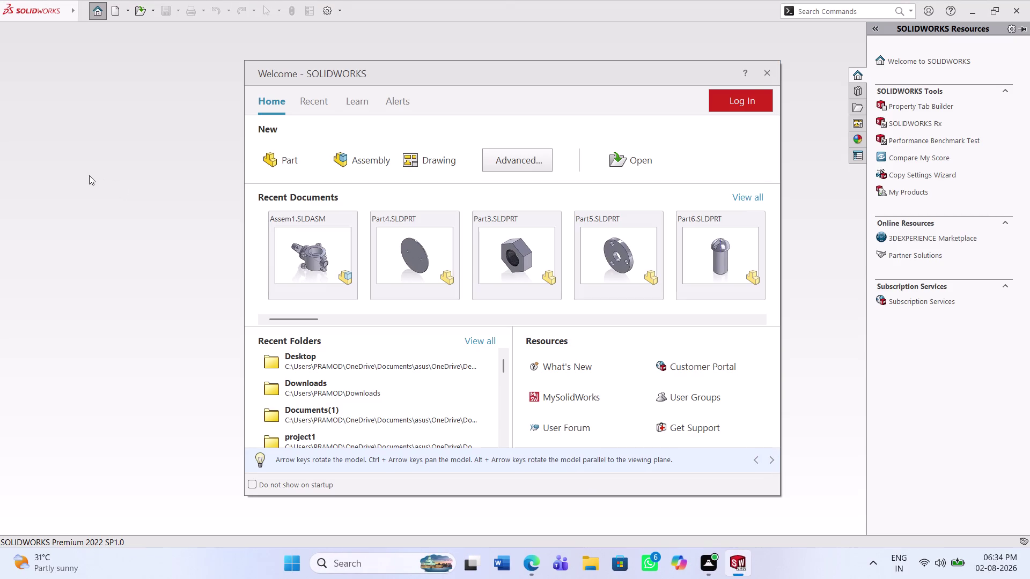
Dismiss the Welcome window and create a new Part document (Part1).
click(771, 77)
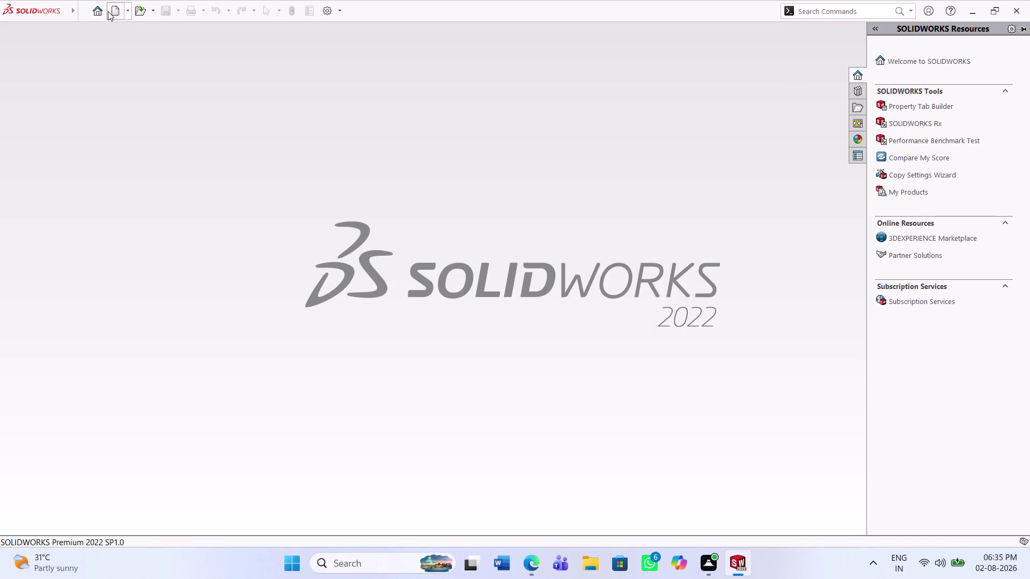
click(108, 11)
click(426, 427)
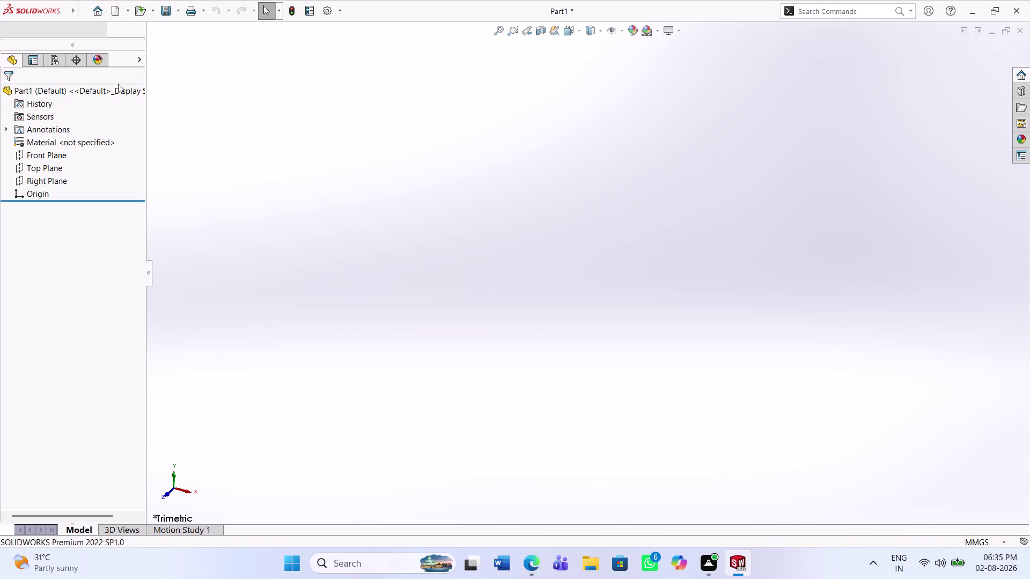
click(53, 157)
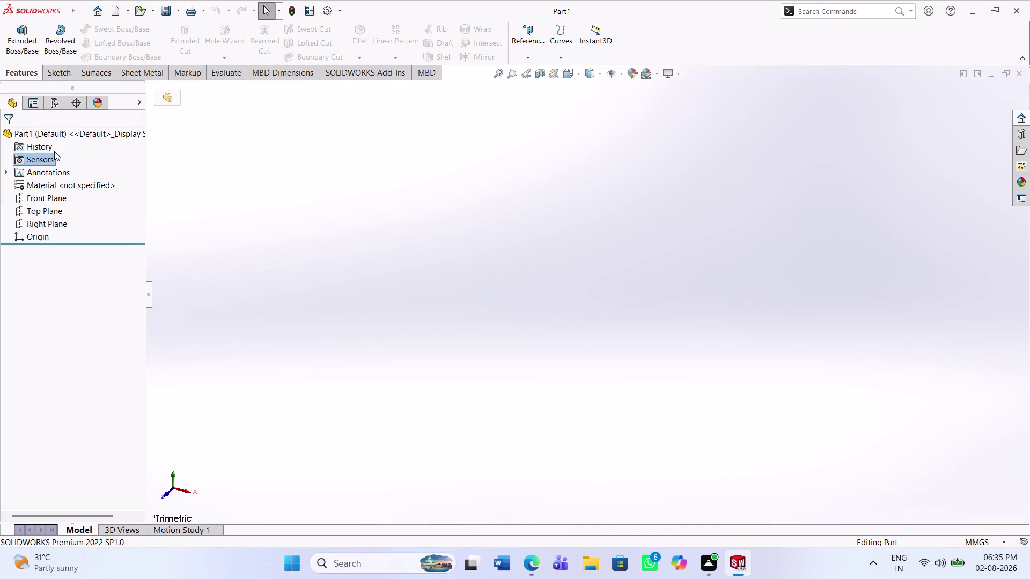
Draw a circle centred on the origin in a Front Plane sketch.
click(57, 198)
click(63, 181)
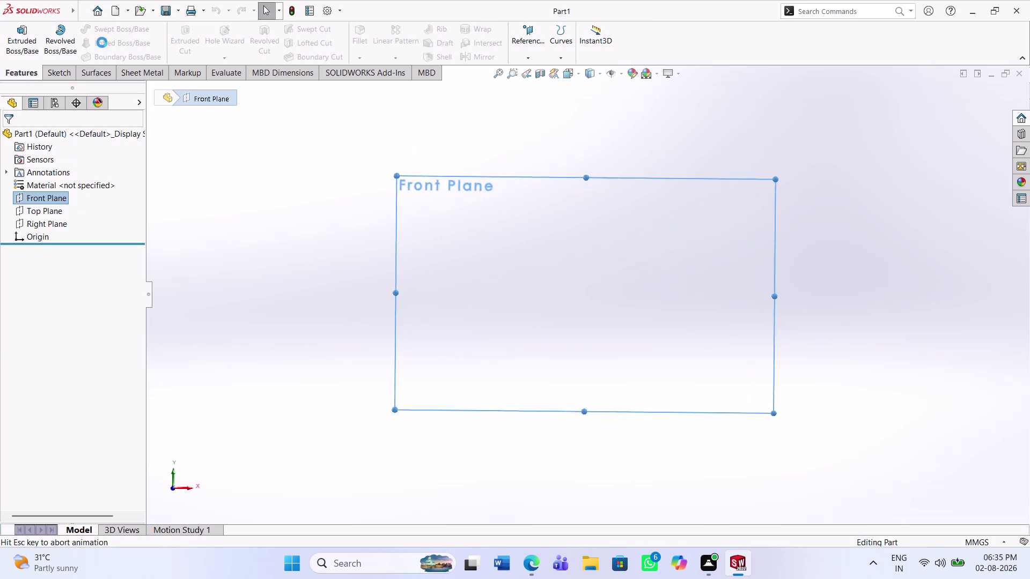
click(124, 23)
click(585, 296)
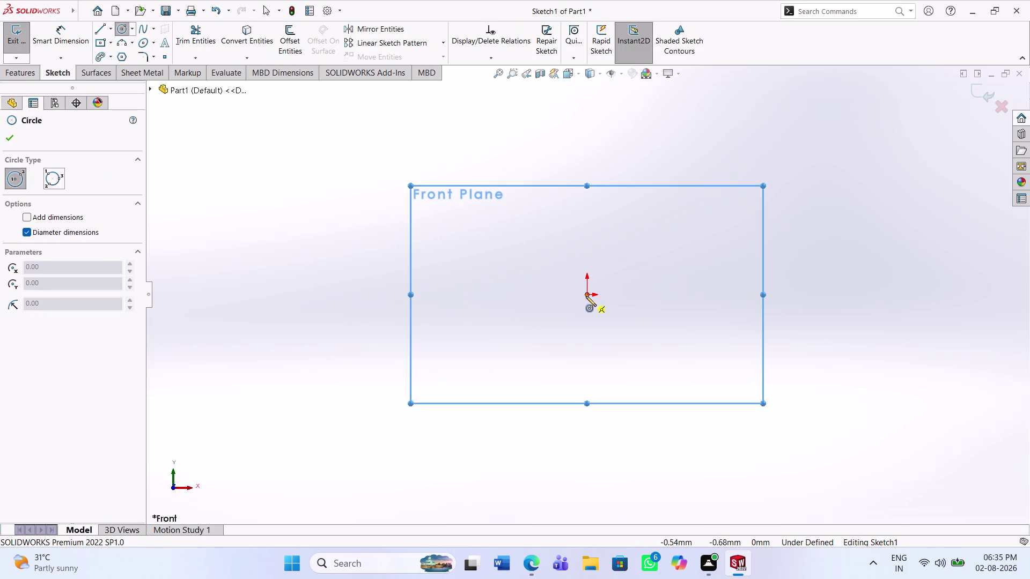
click(651, 363)
click(89, 41)
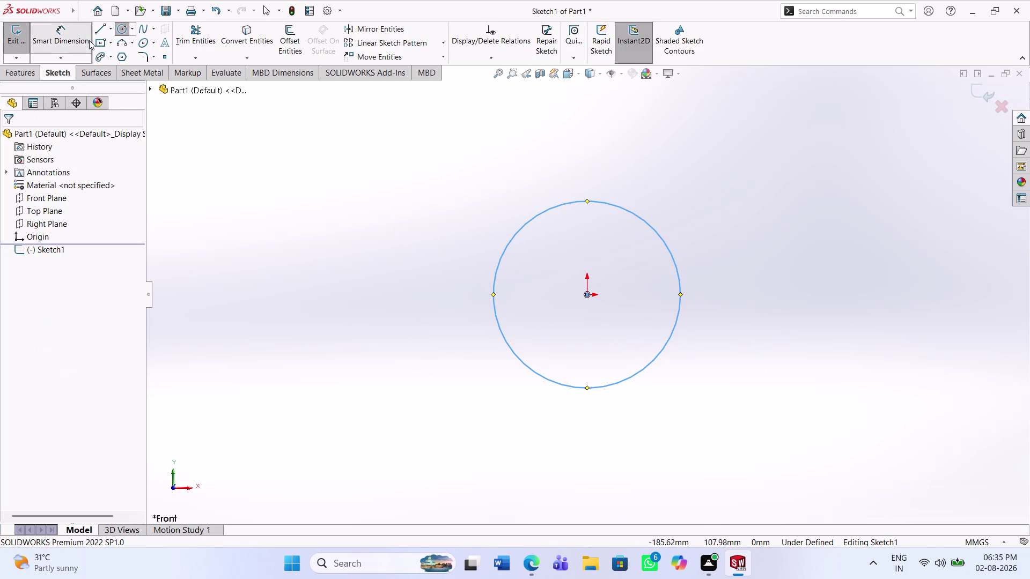
Dimension the circle's diameter to 75 mm.
click(611, 389)
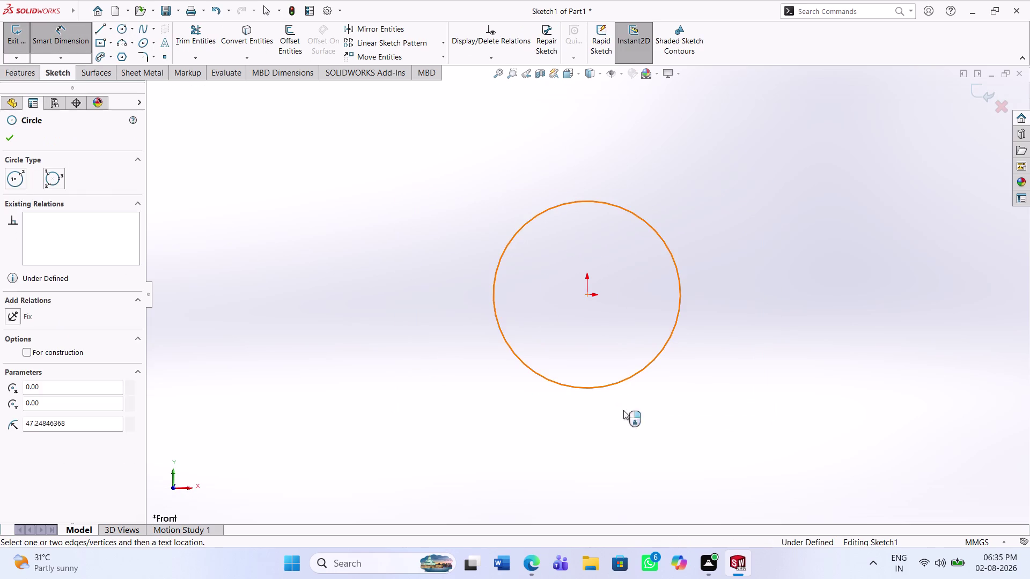
click(629, 429)
text(75)
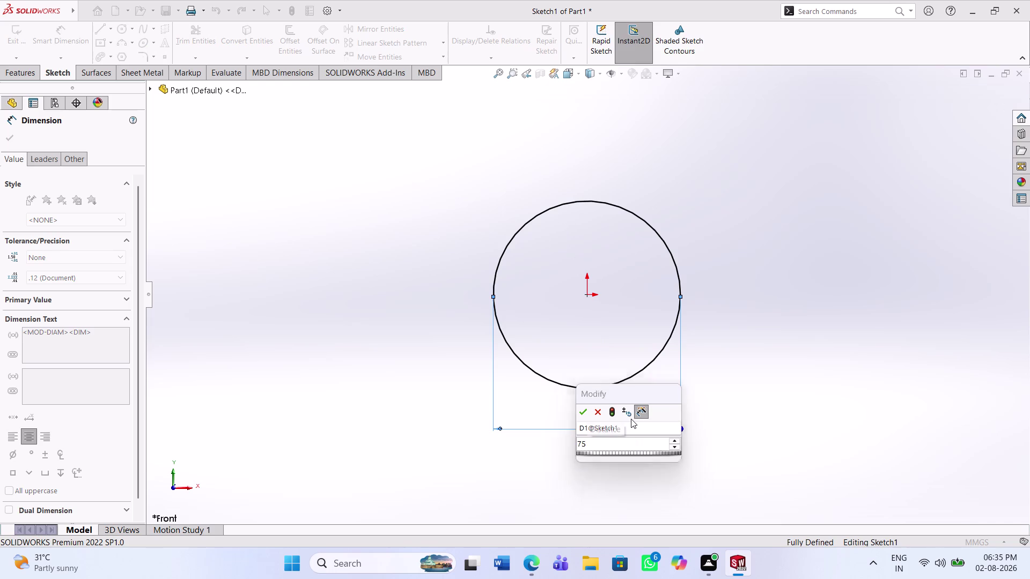
key(Return)
key(3)
click(736, 377)
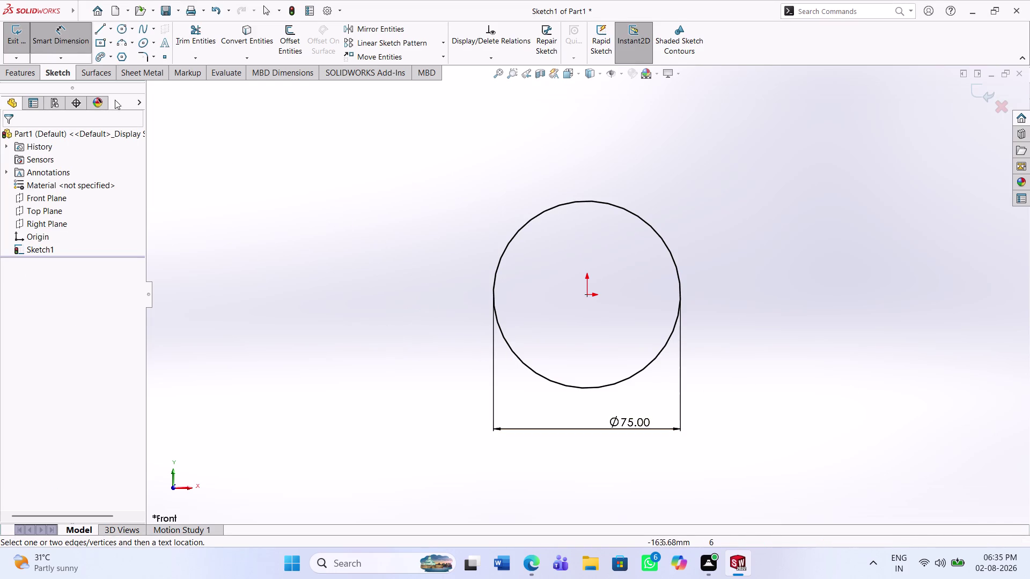
click(24, 70)
click(26, 51)
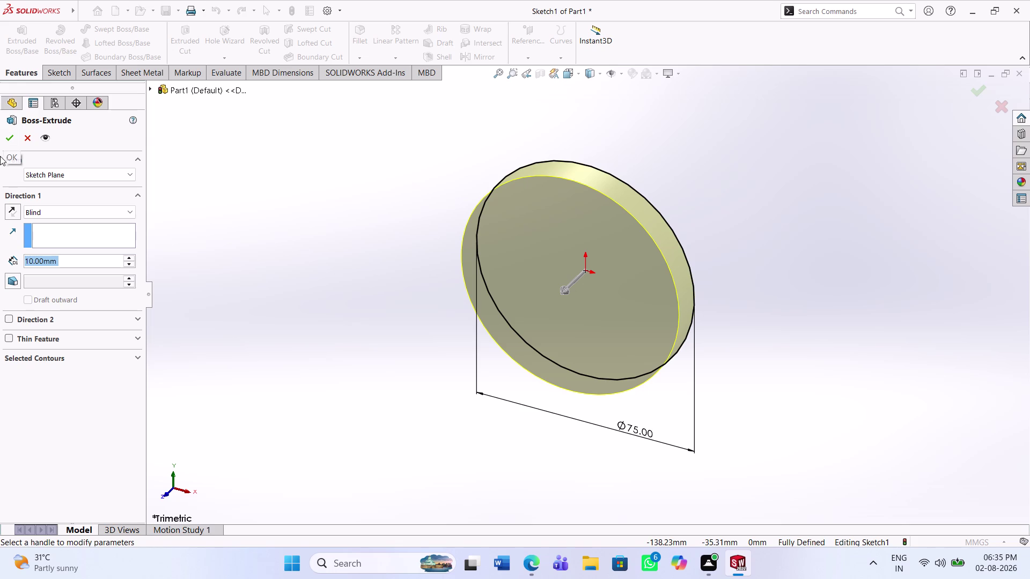
Extrude Sketch1 into a 3 mm thick disc (Boss-Extrude1).
key(3)
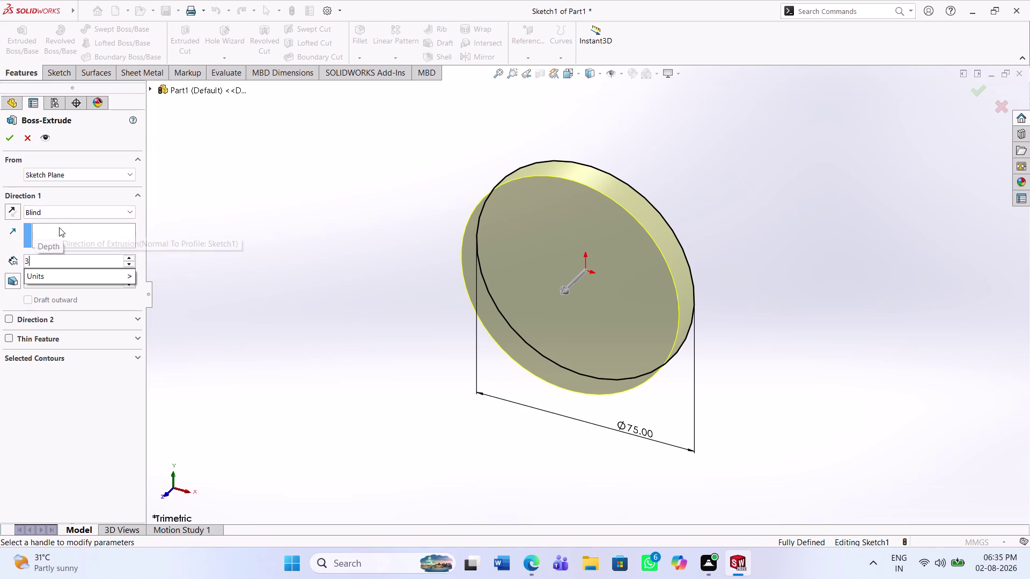
key(Return)
click(3, 142)
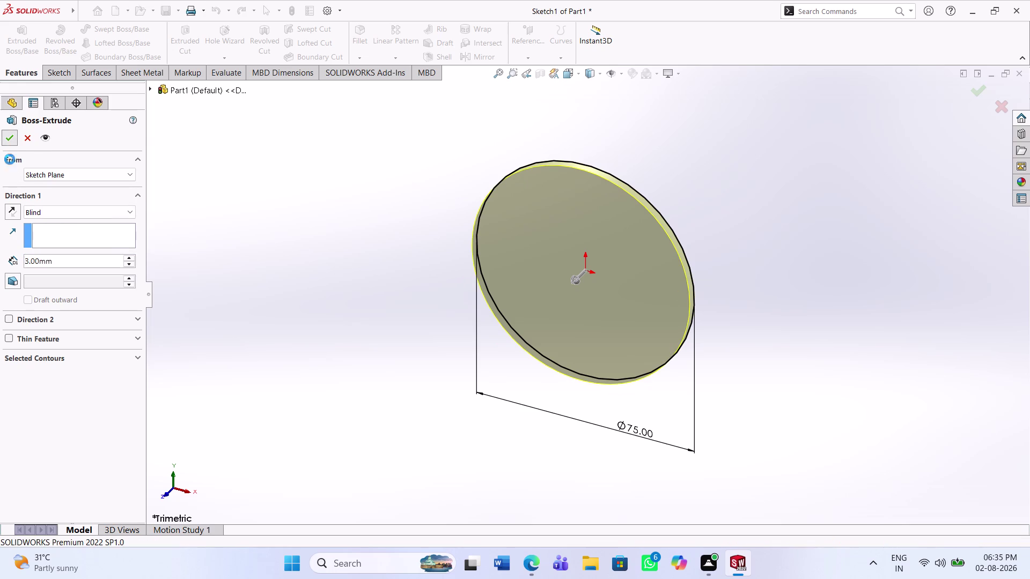
click(512, 290)
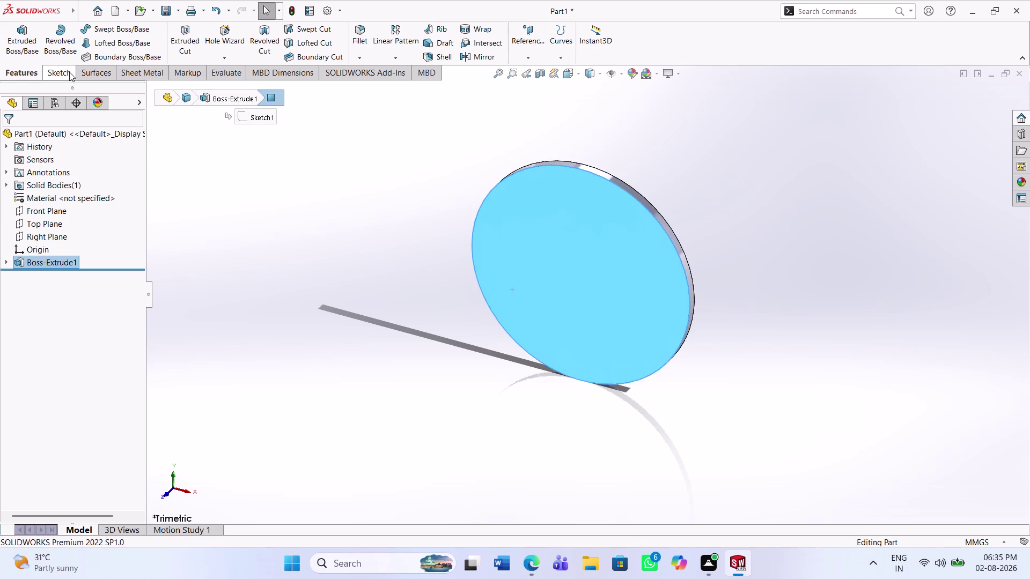
click(68, 71)
Cancel the stray dimension tool and start a new sketch on the disc's front face.
click(35, 39)
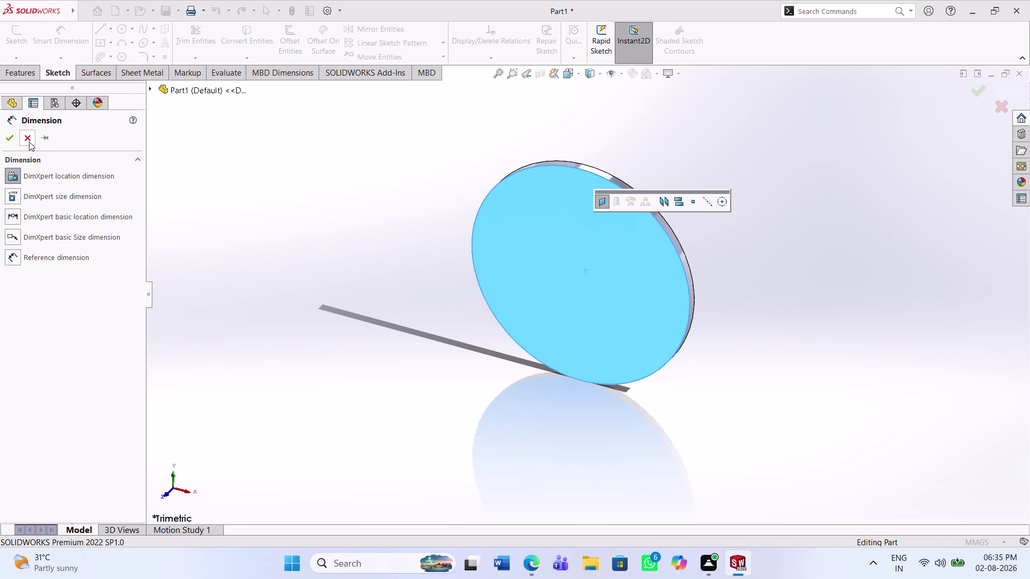
click(29, 141)
click(15, 42)
click(569, 330)
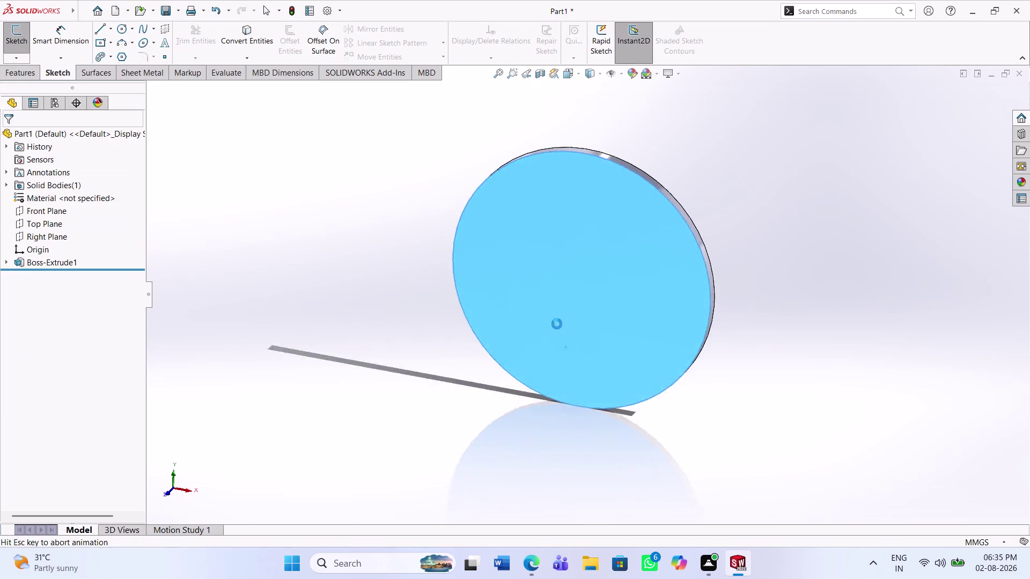
click(330, 236)
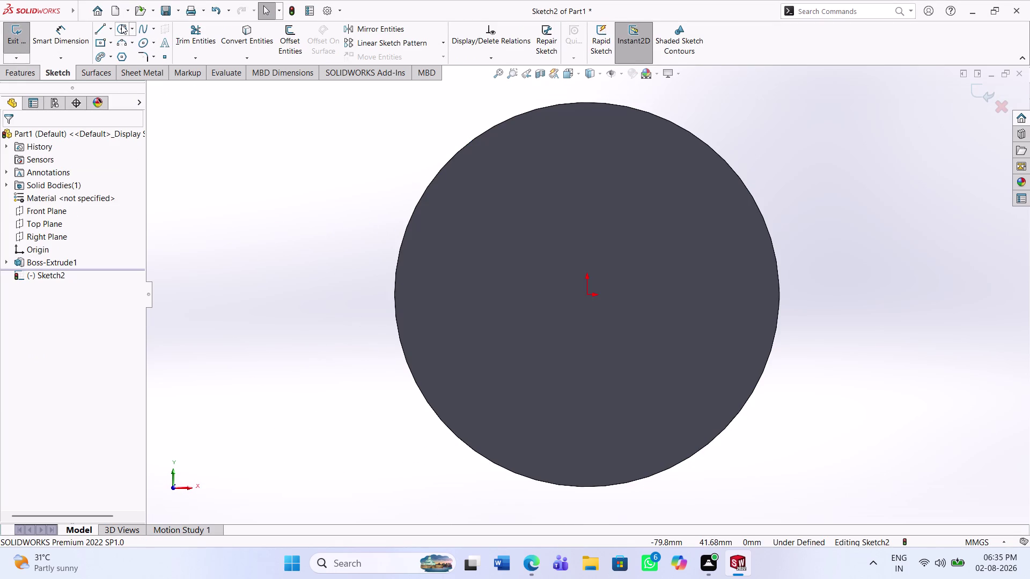
Draw a horizontal centerline across the disc's full 75 mm diameter through its centre.
click(121, 24)
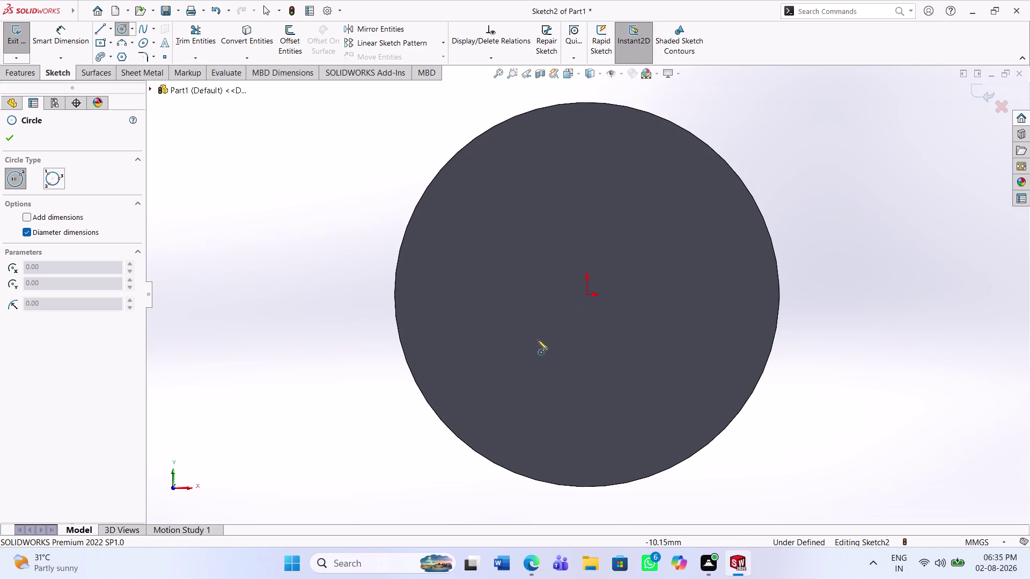
click(111, 31)
click(115, 55)
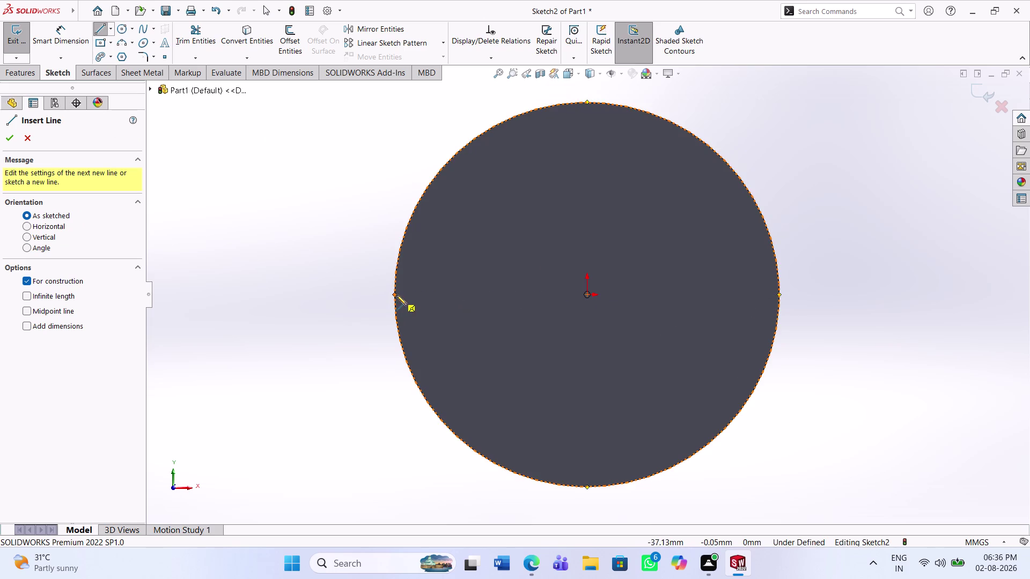
click(396, 295)
click(779, 298)
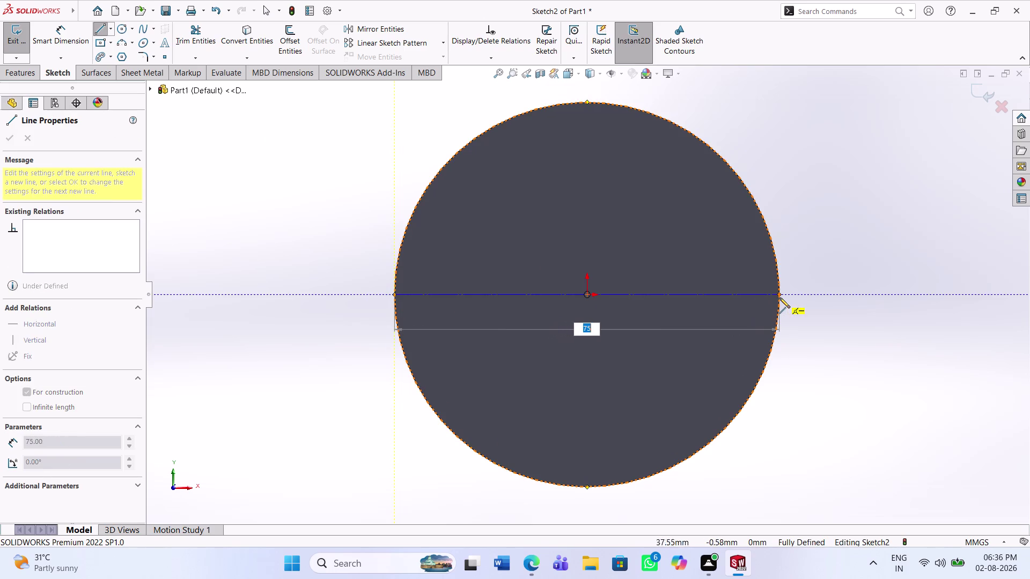
key(Escape)
key(Escape)
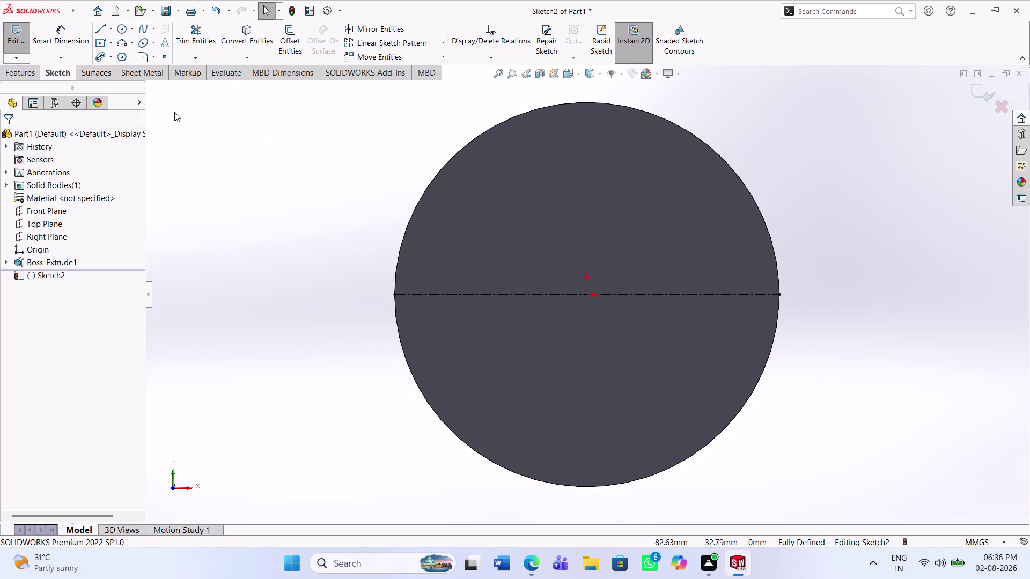
drag(130, 46, 145, 54)
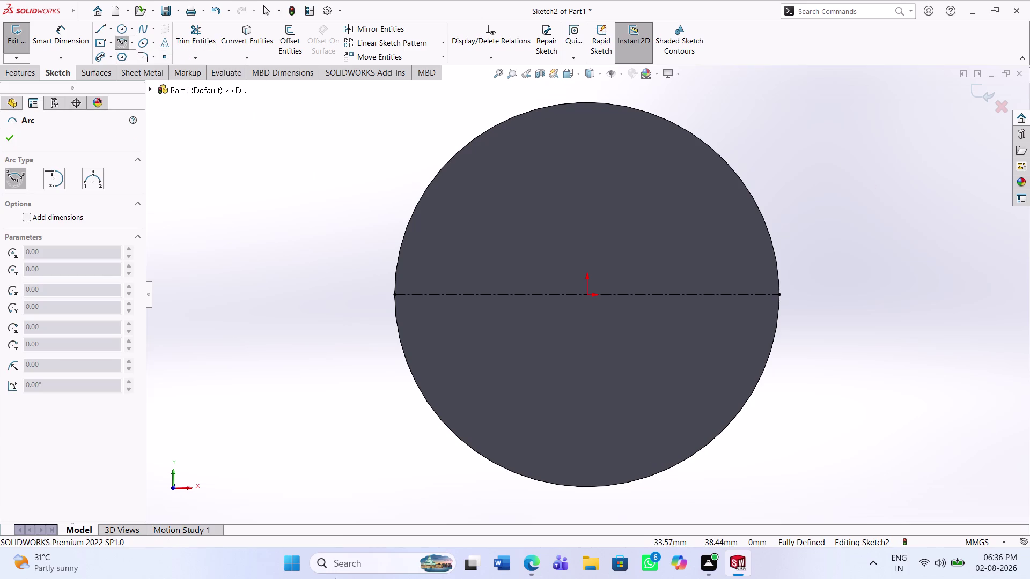
Draw a three-point arc on the upper right of the disc face.
click(127, 40)
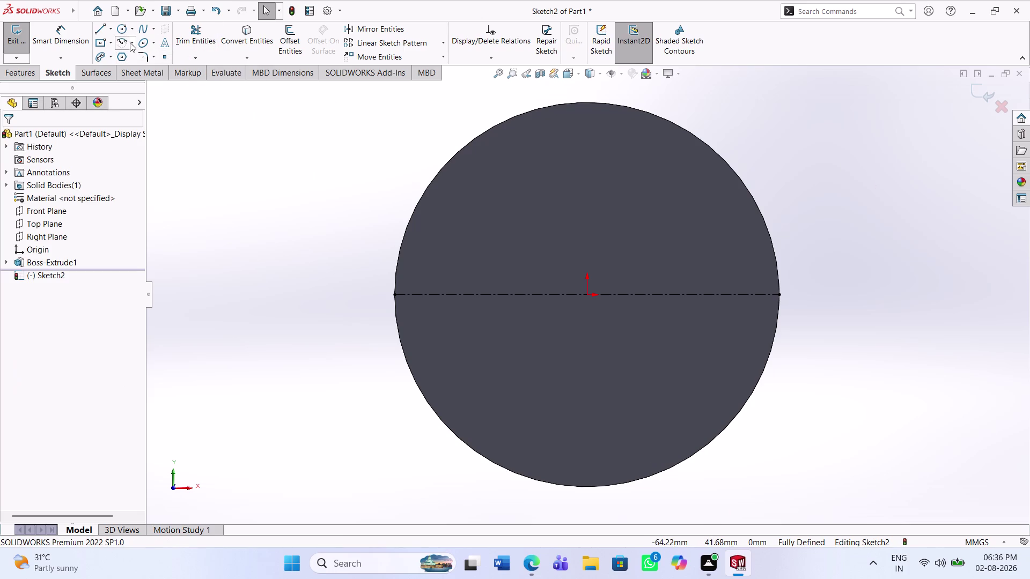
click(132, 44)
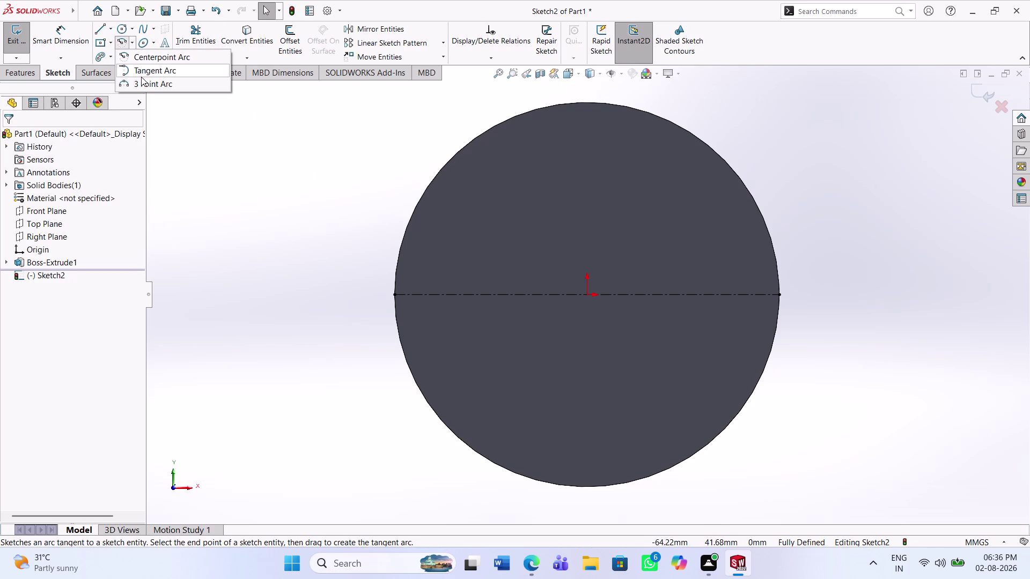
click(144, 81)
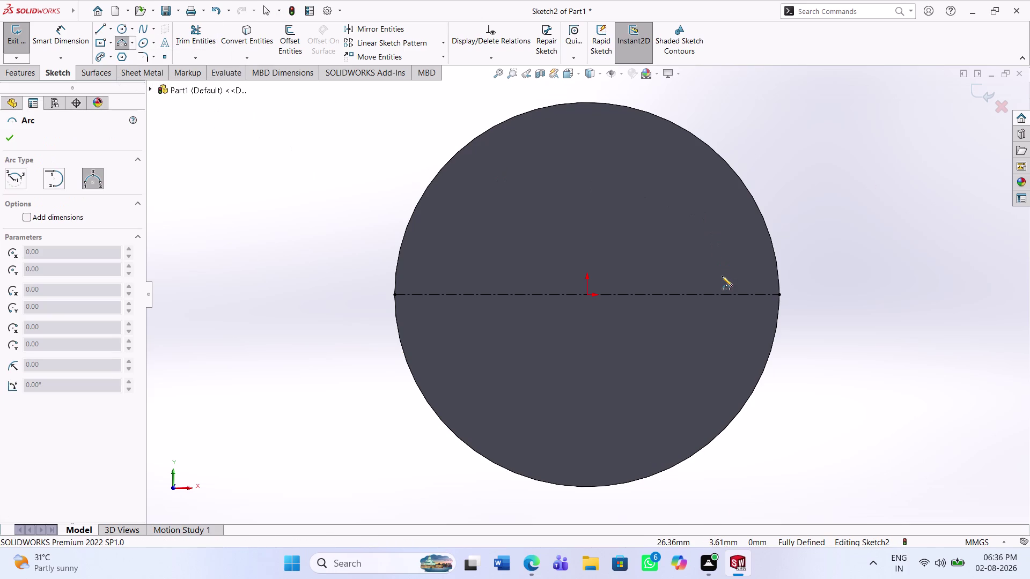
click(677, 266)
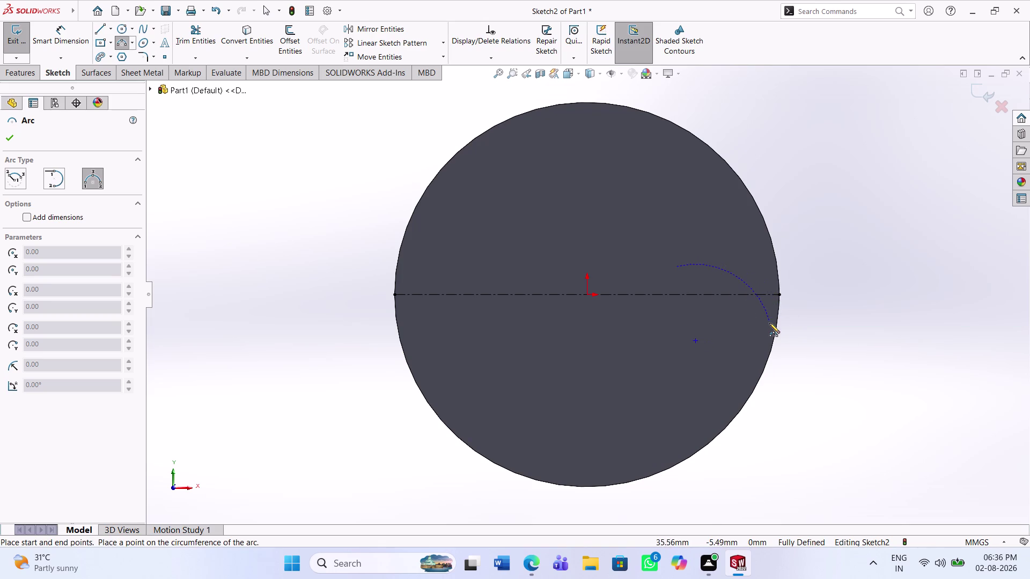
click(769, 352)
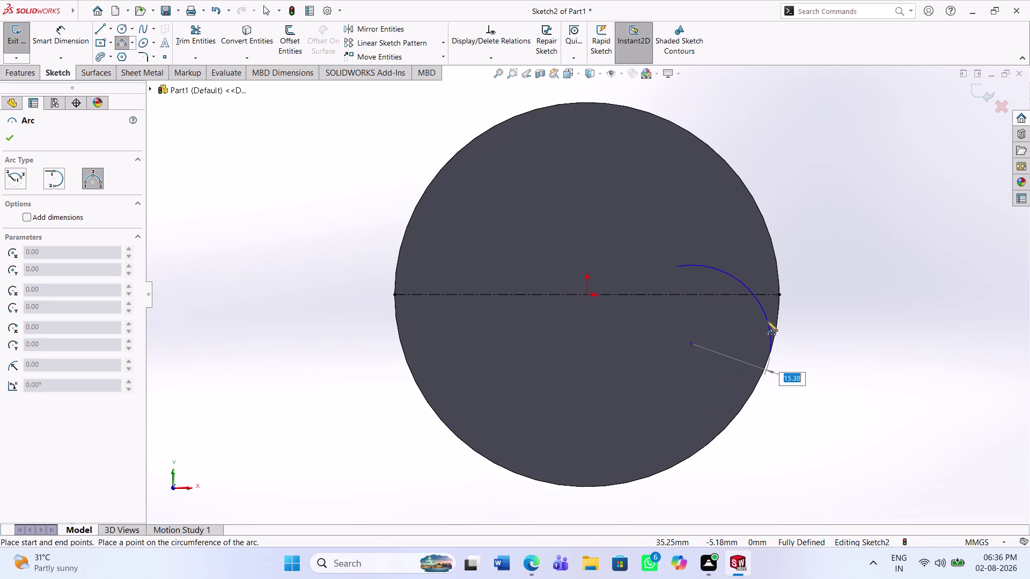
click(765, 327)
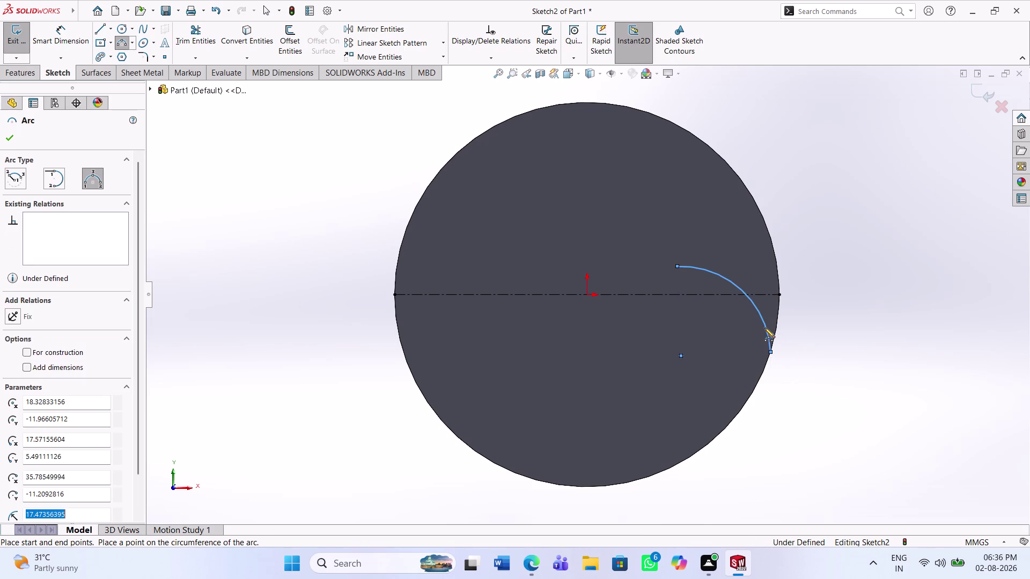
key(Escape)
key(Escape)
Dimension the arc to a 28 mm radius.
click(47, 41)
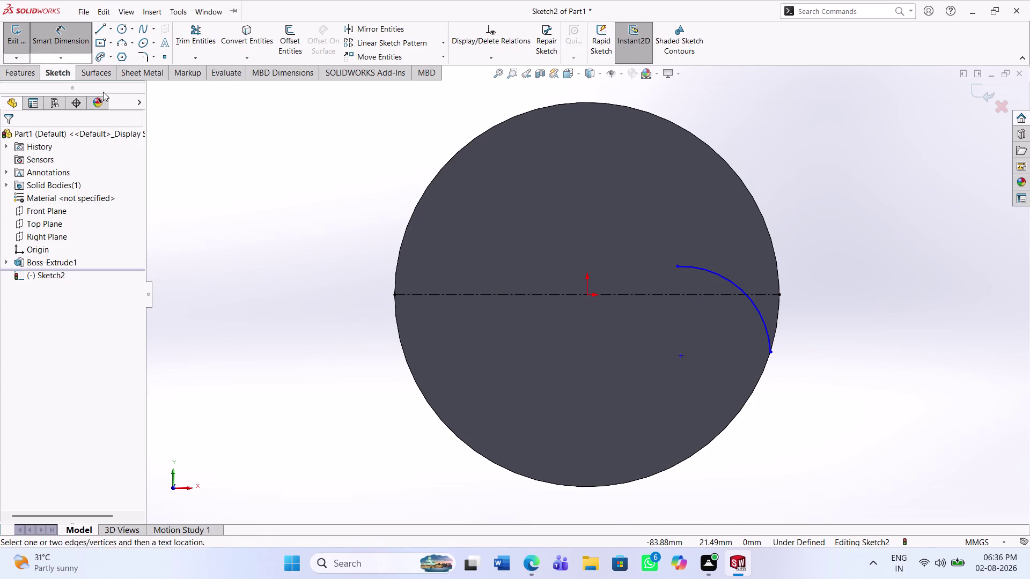
click(750, 302)
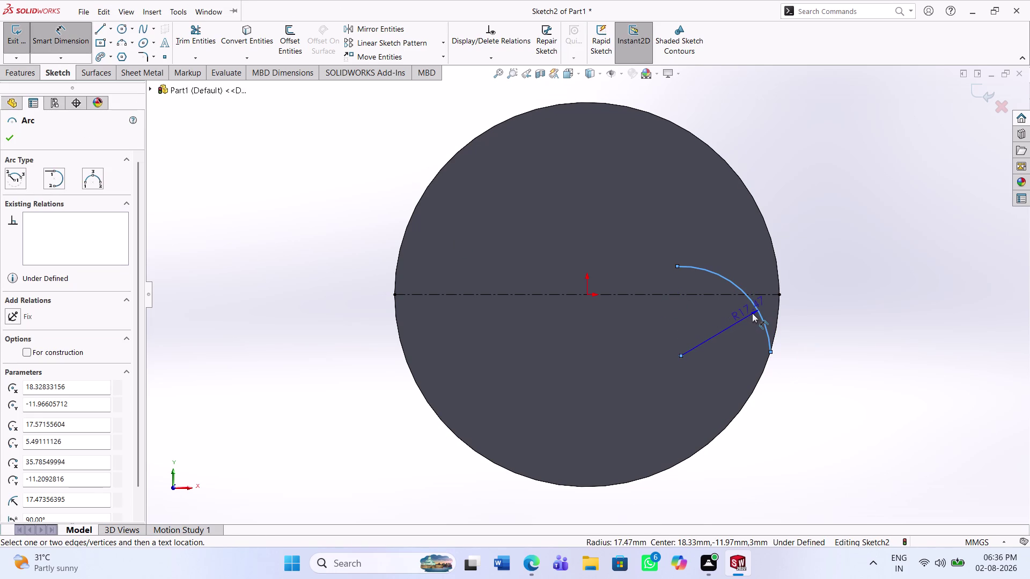
click(752, 312)
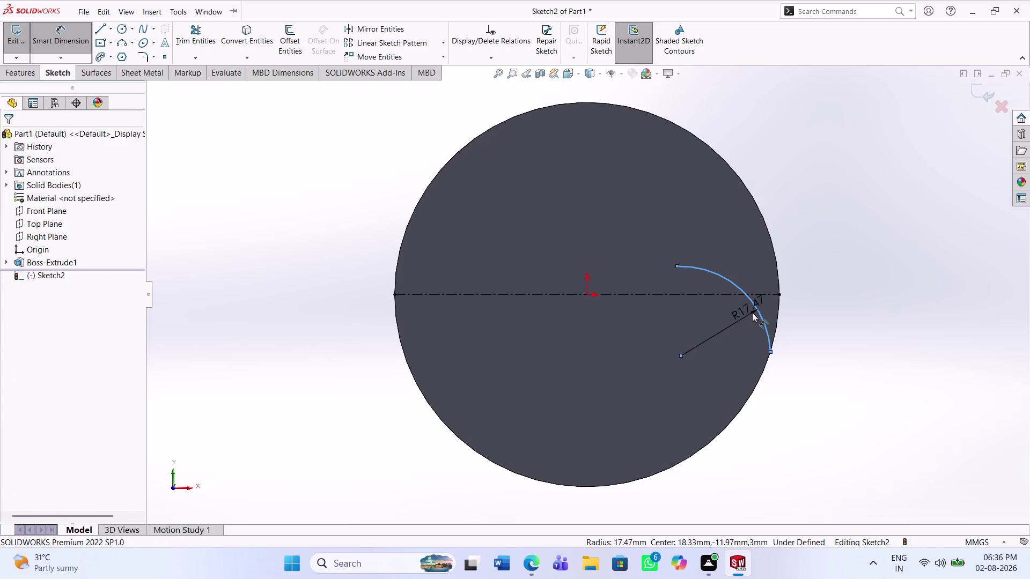
text(28)
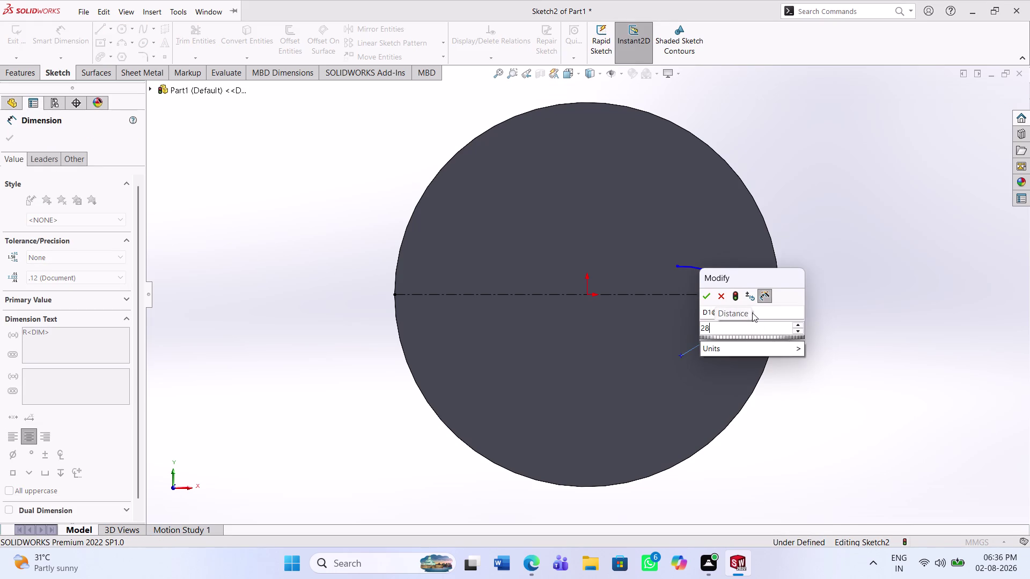
key(Return)
click(730, 332)
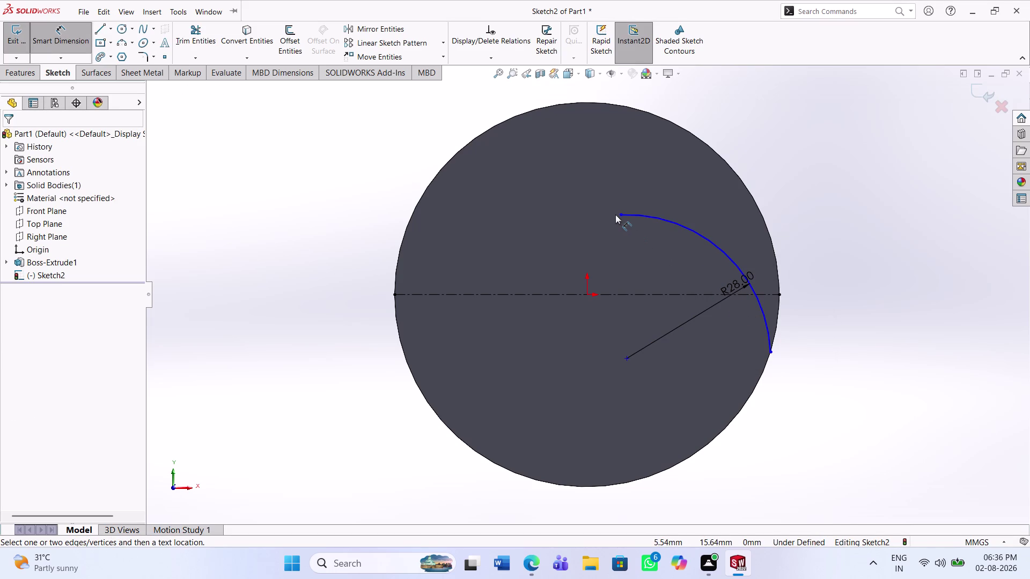
drag(622, 213, 678, 247)
click(663, 256)
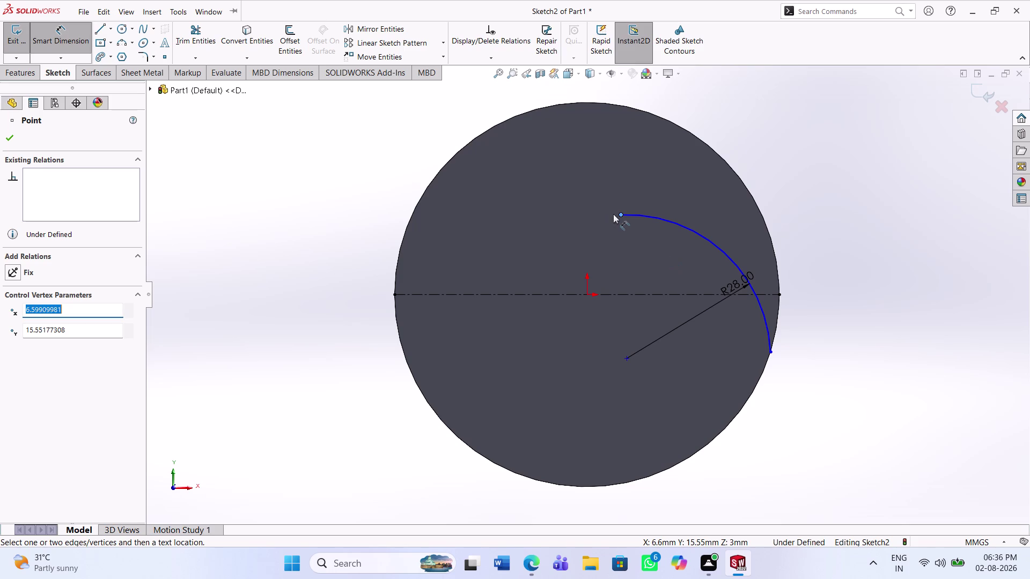
drag(617, 211, 665, 243)
key(Escape)
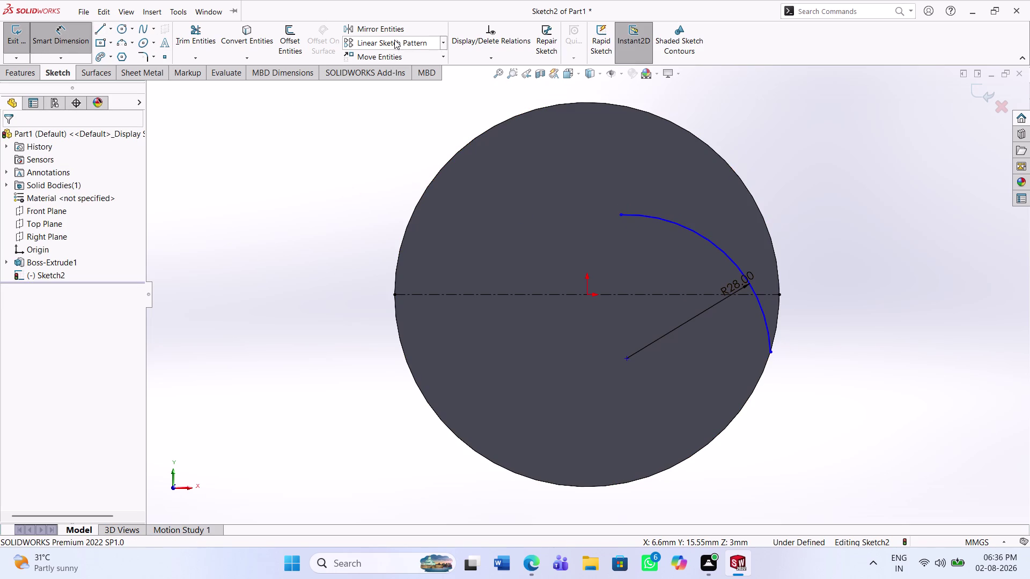
click(295, 43)
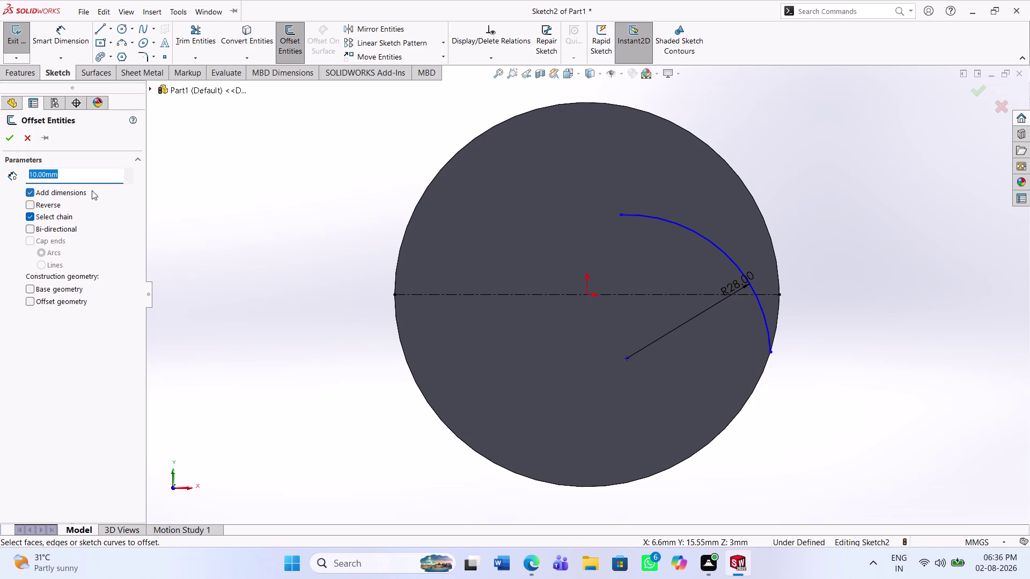
Offset the 28 mm arc by 3 mm, reversed to the outer side.
key(3)
key(Return)
click(698, 235)
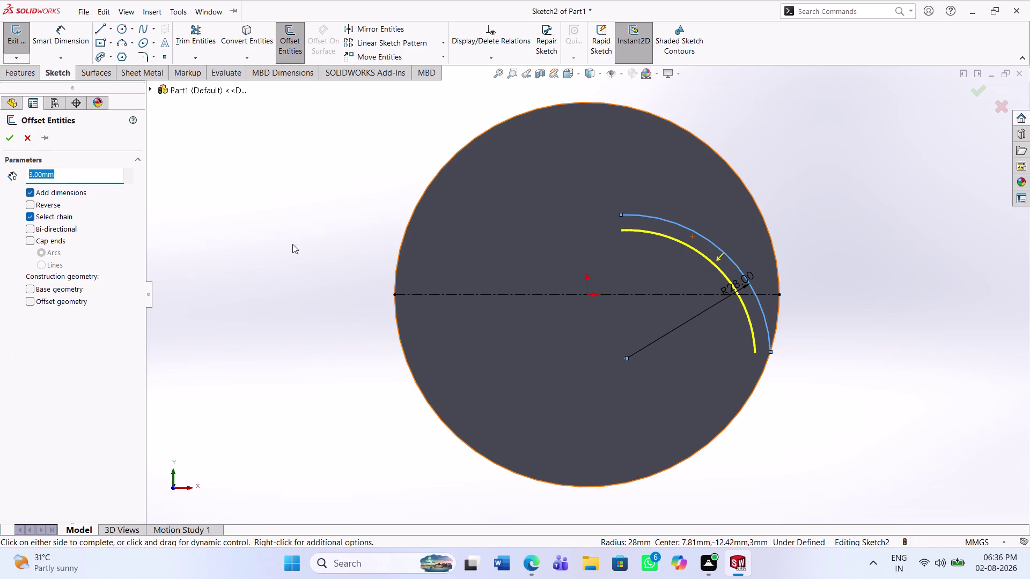
click(26, 203)
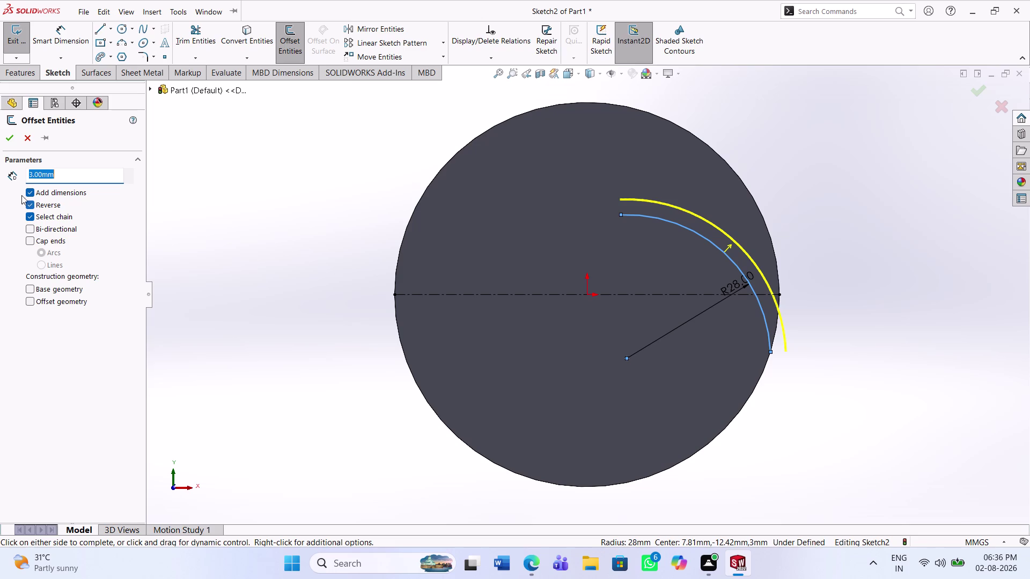
click(8, 139)
scroll(down, 3)
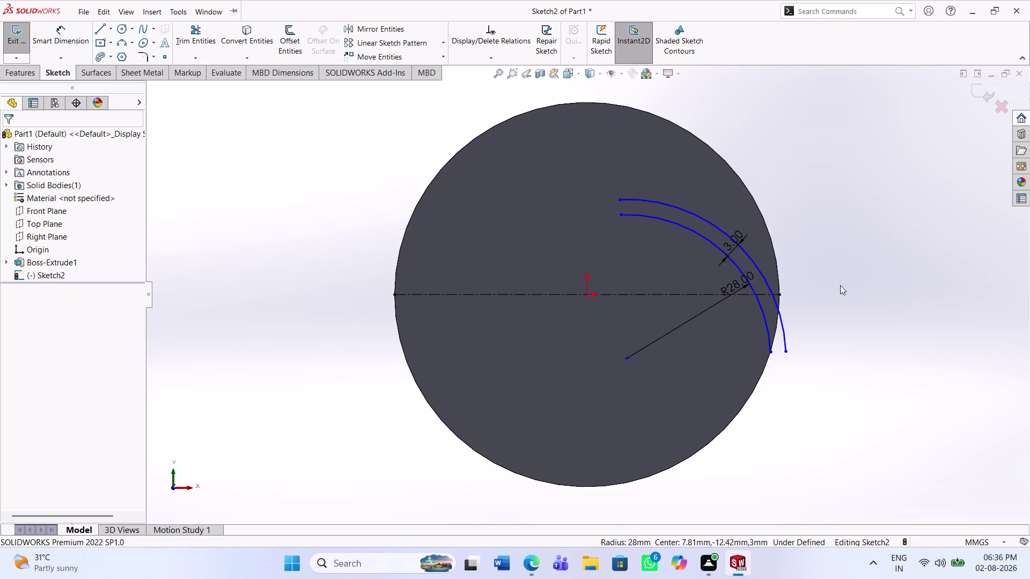
scroll(down, 3)
Dimension the distance from the horizontal centreline to the vane arcs' centre.
click(59, 42)
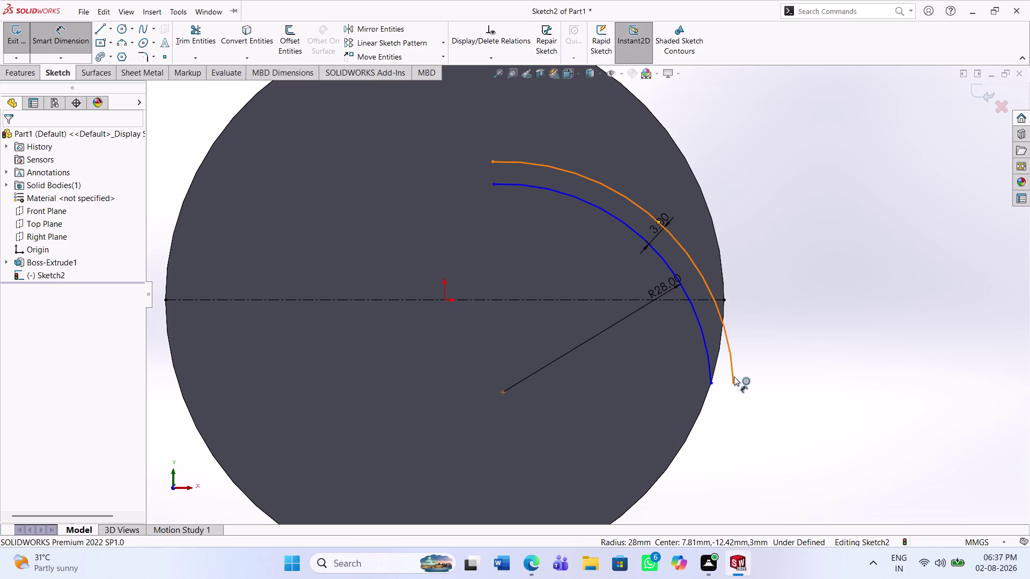
click(505, 183)
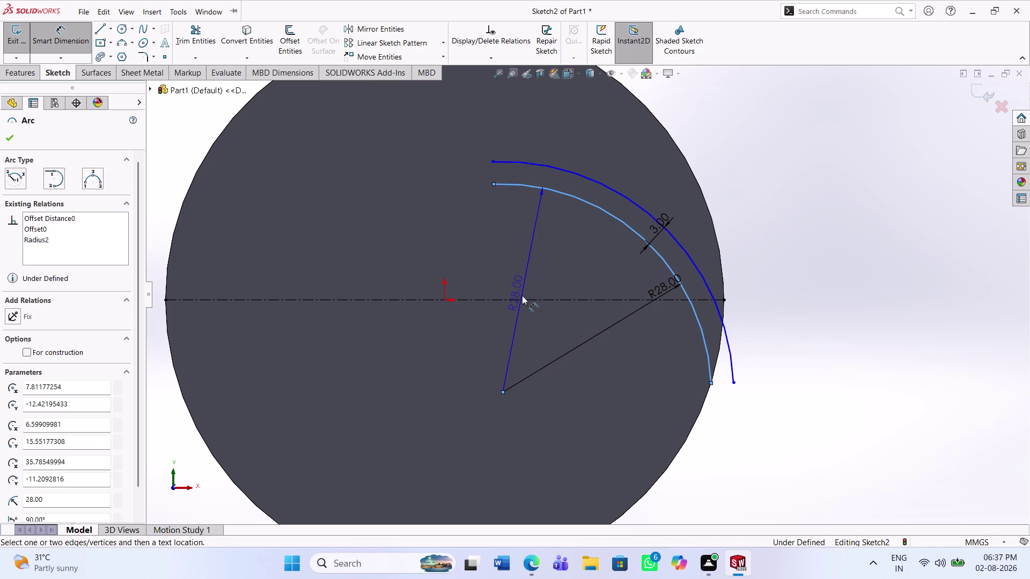
key(Escape)
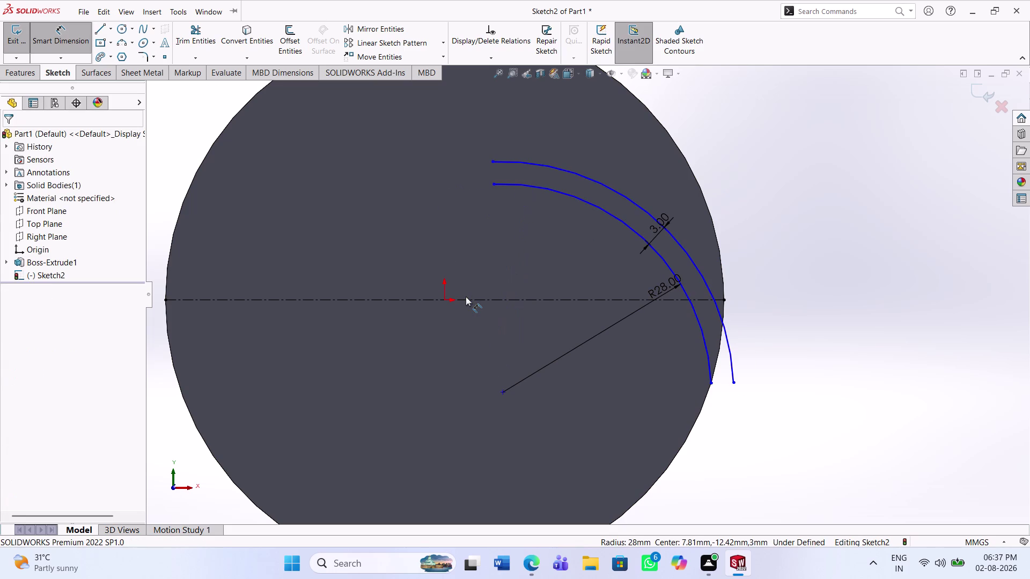
click(555, 299)
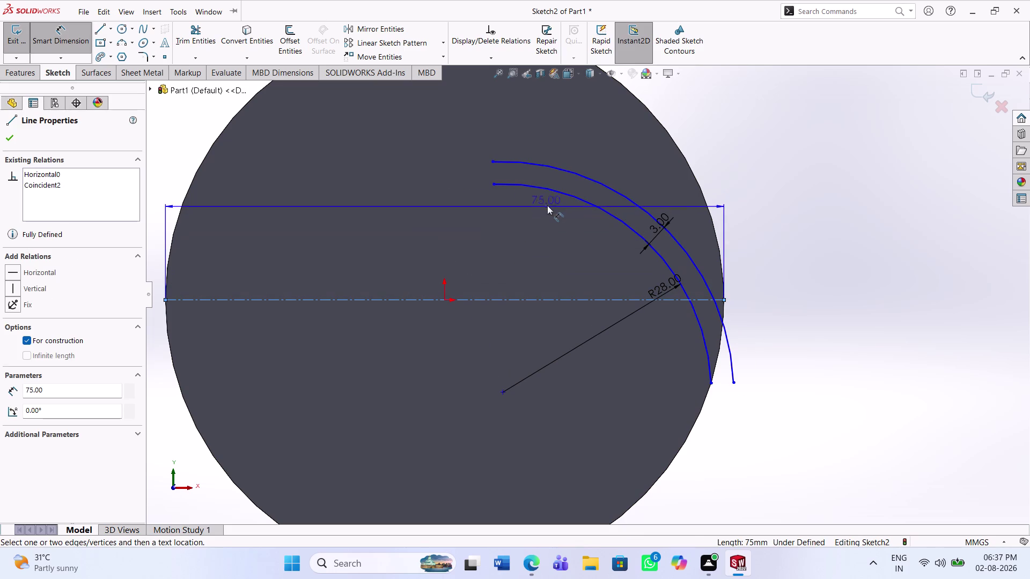
click(553, 189)
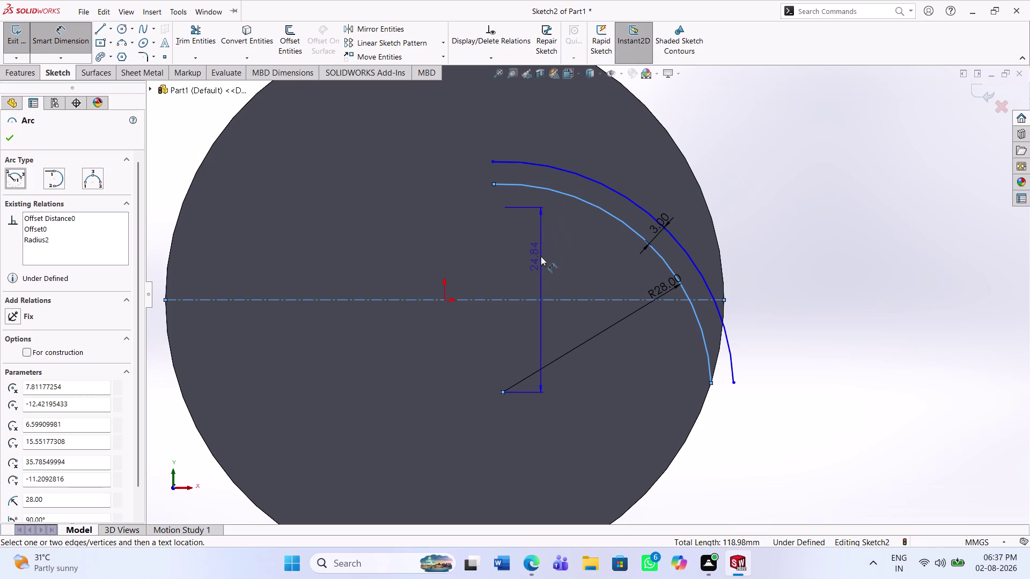
click(534, 267)
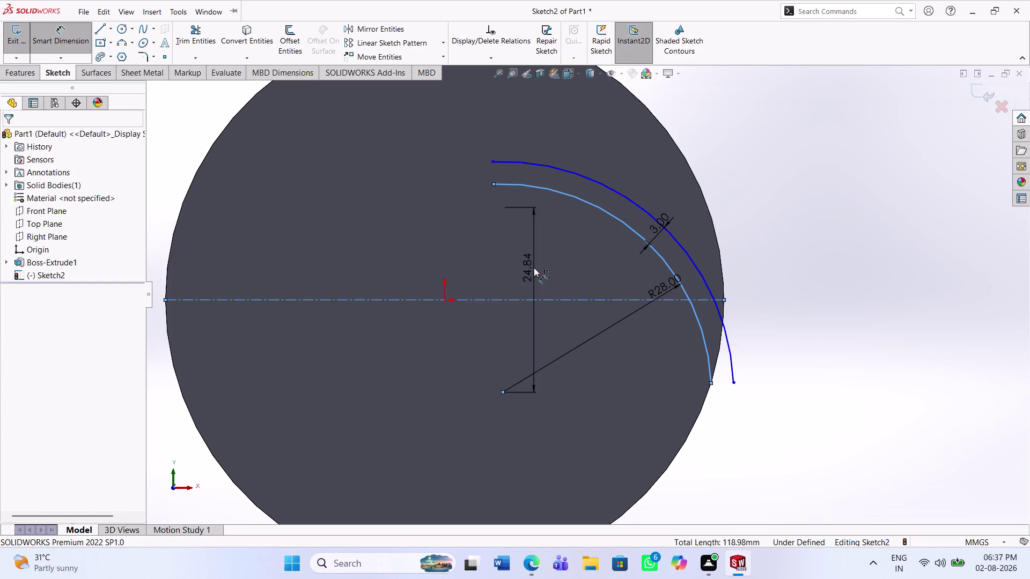
Enter the 3 mm centre distance, then undo back to remove both vane arcs.
key(3)
key(Return)
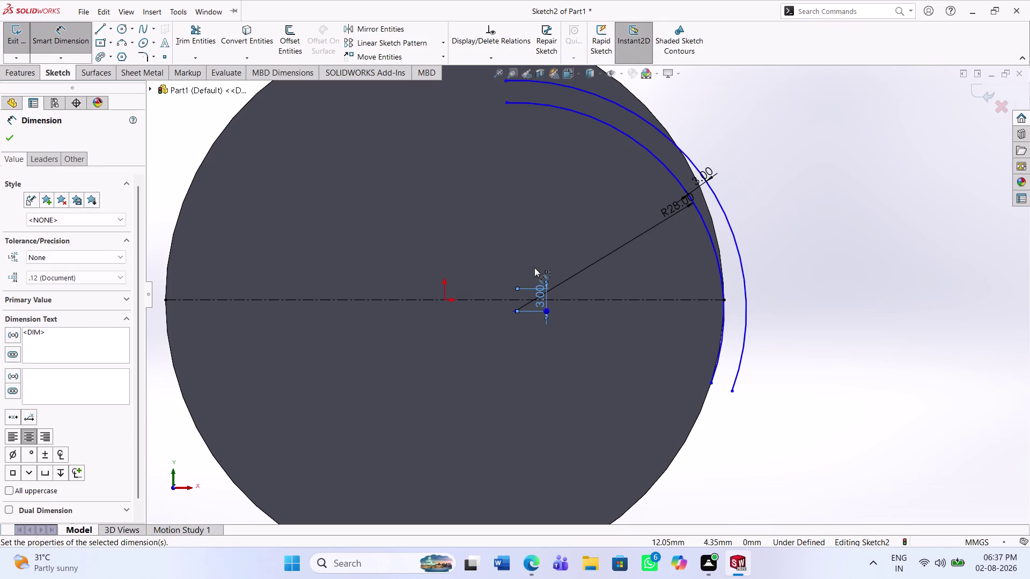
key(Escape)
key(ctrl+z)
key(ctrl+z)
key(ctrl+z)
key(ctrl+z)
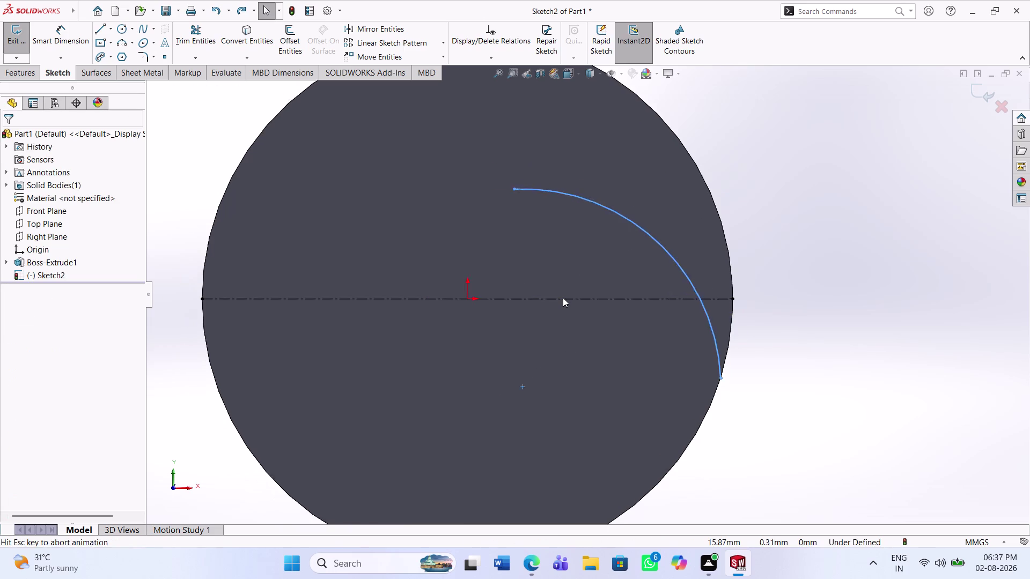
key(ctrl+z)
key(ctrl+z)
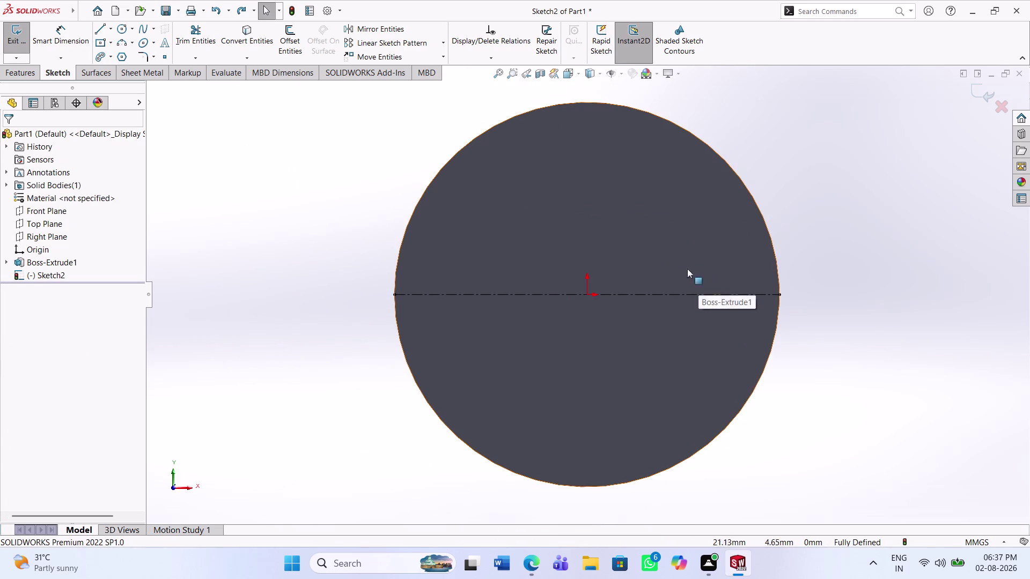
click(125, 42)
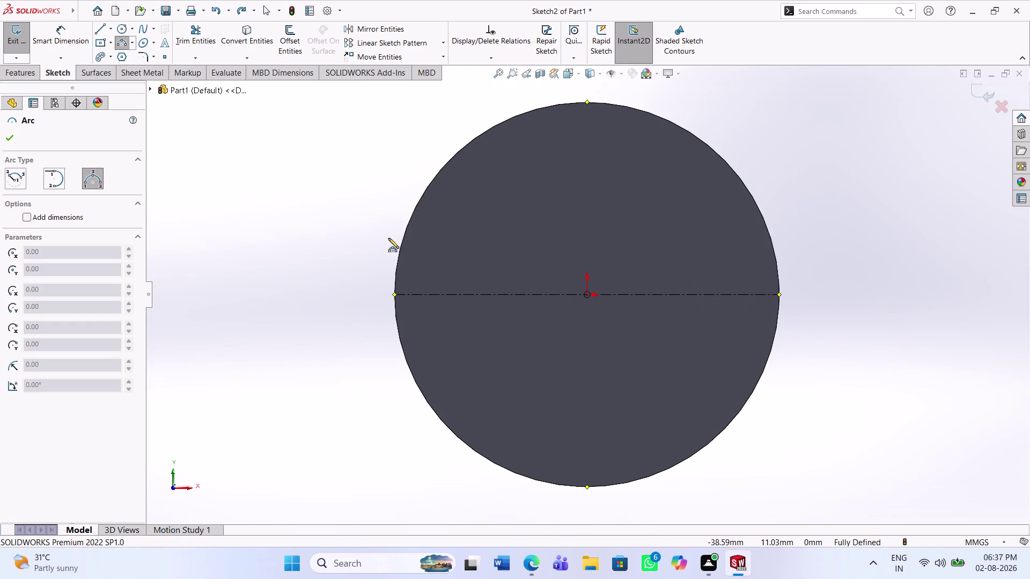
Draw a three-point arc from the disc's left edge into the disc.
click(401, 248)
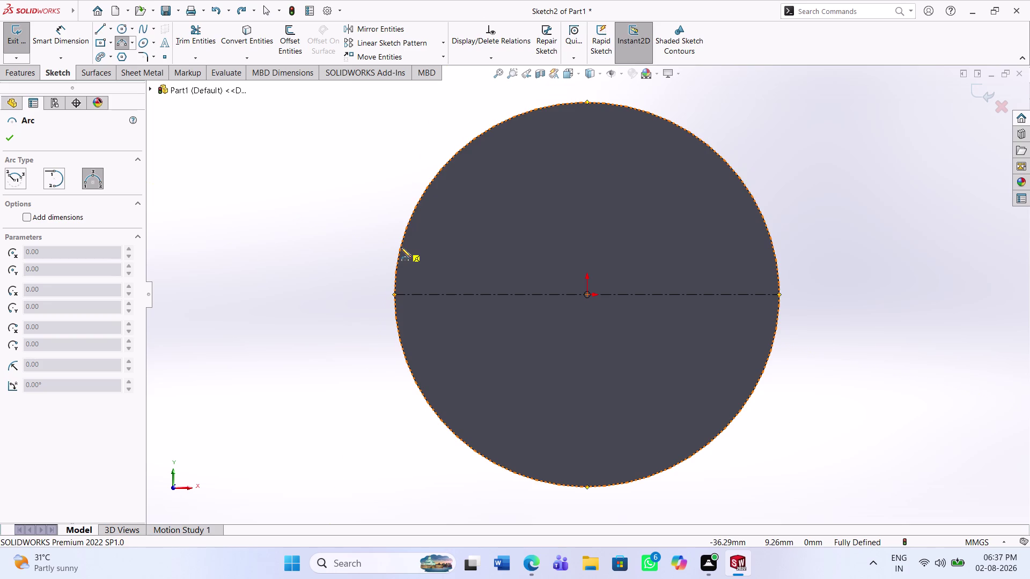
click(506, 339)
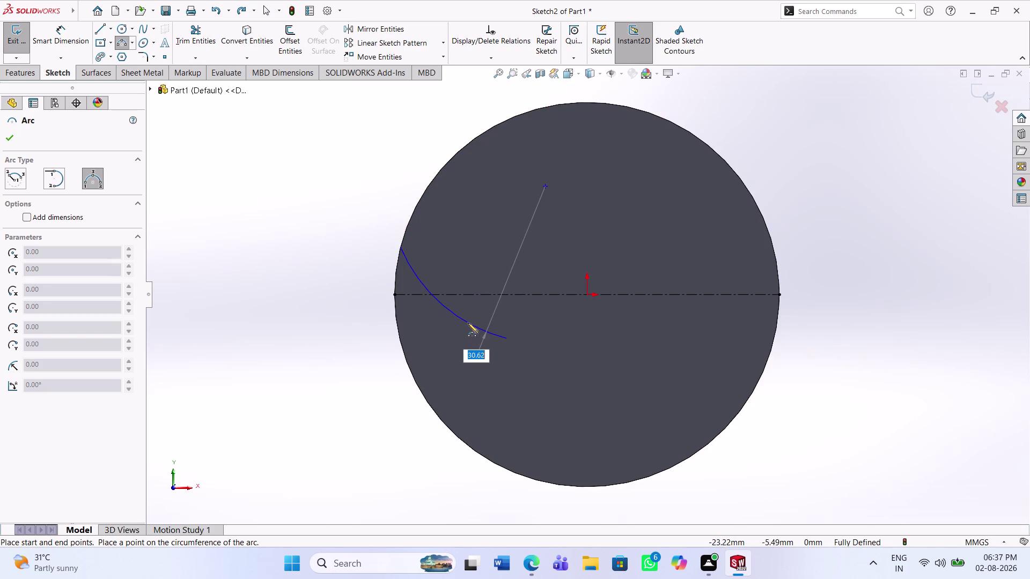
click(467, 323)
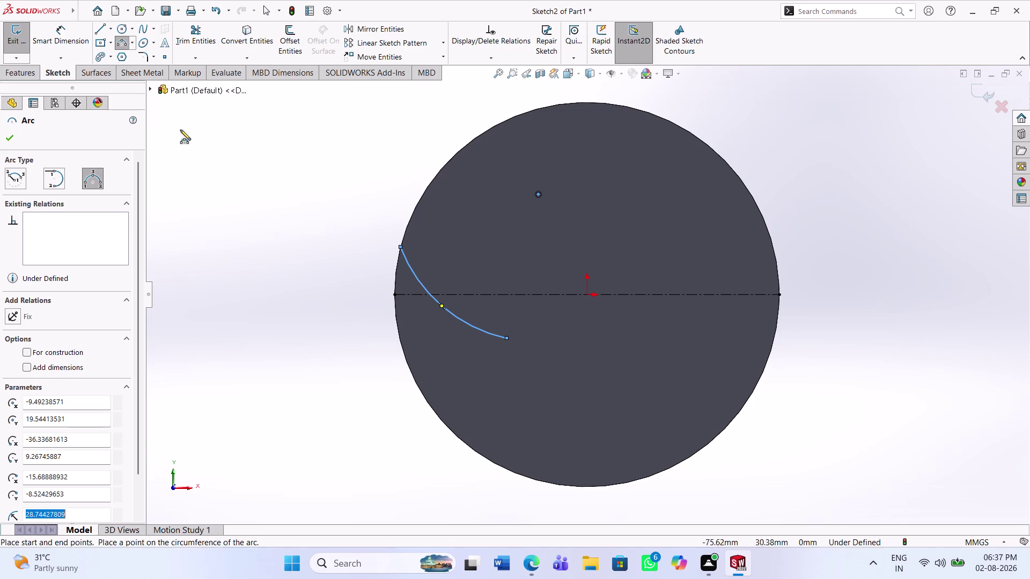
click(10, 134)
Dimension the left arc to a 28 mm radius.
click(45, 28)
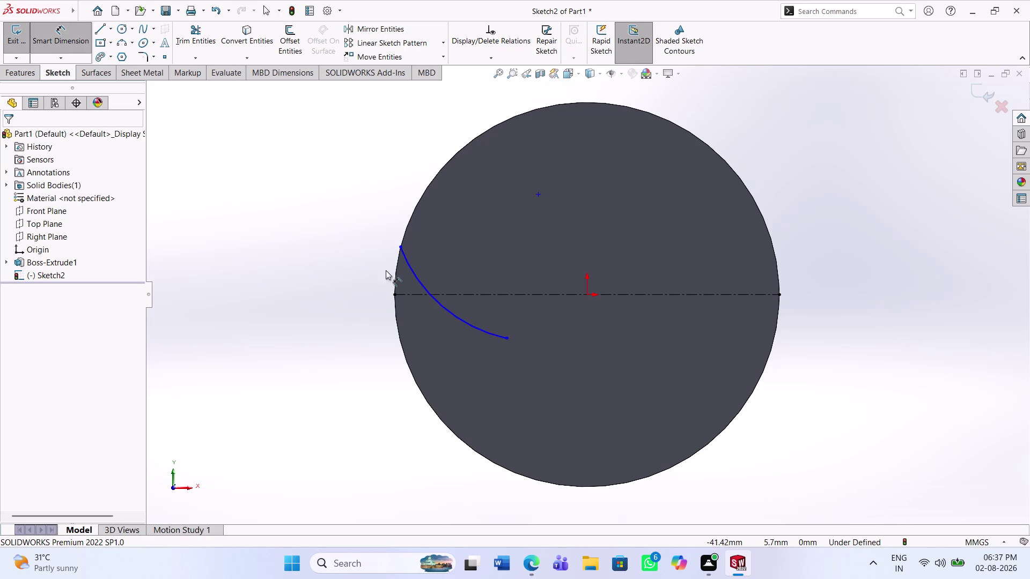
click(418, 285)
click(429, 262)
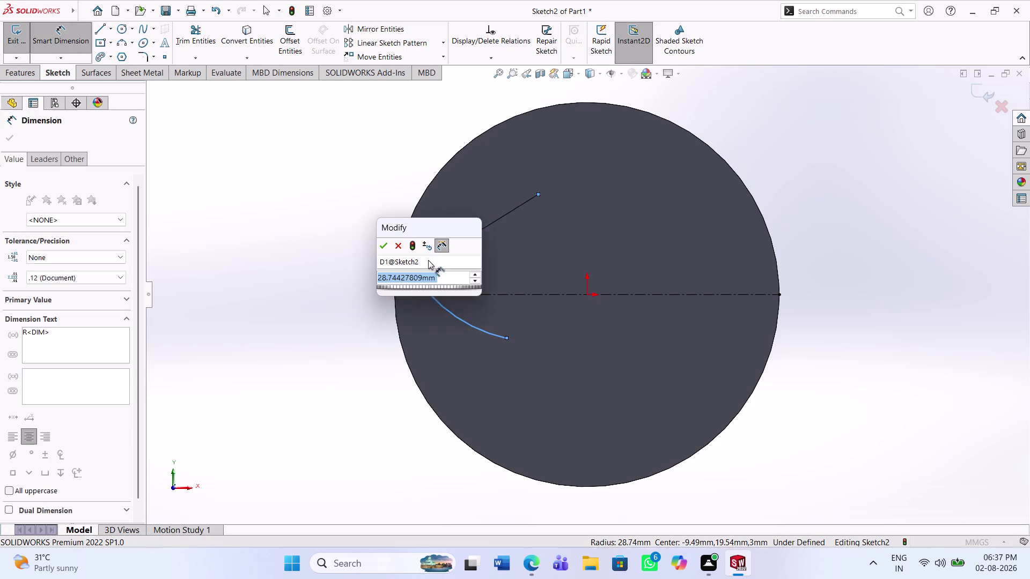
text(28)
key(Return)
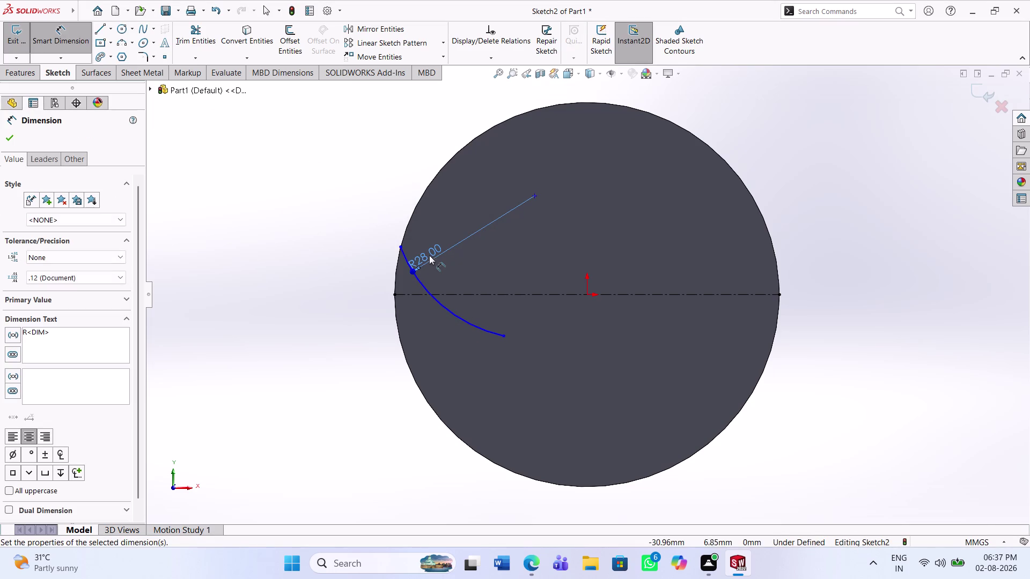
click(462, 294)
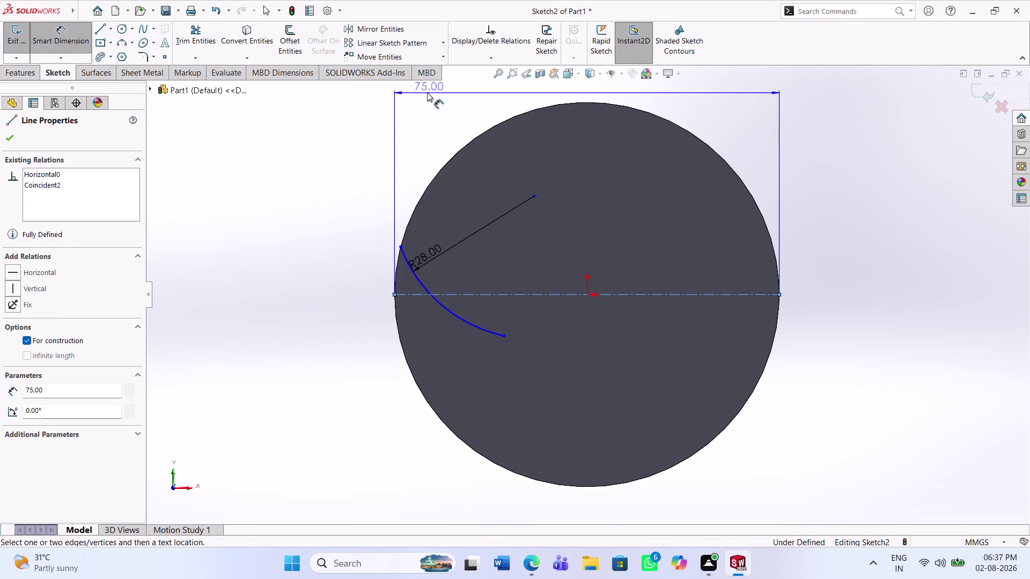
key(Escape)
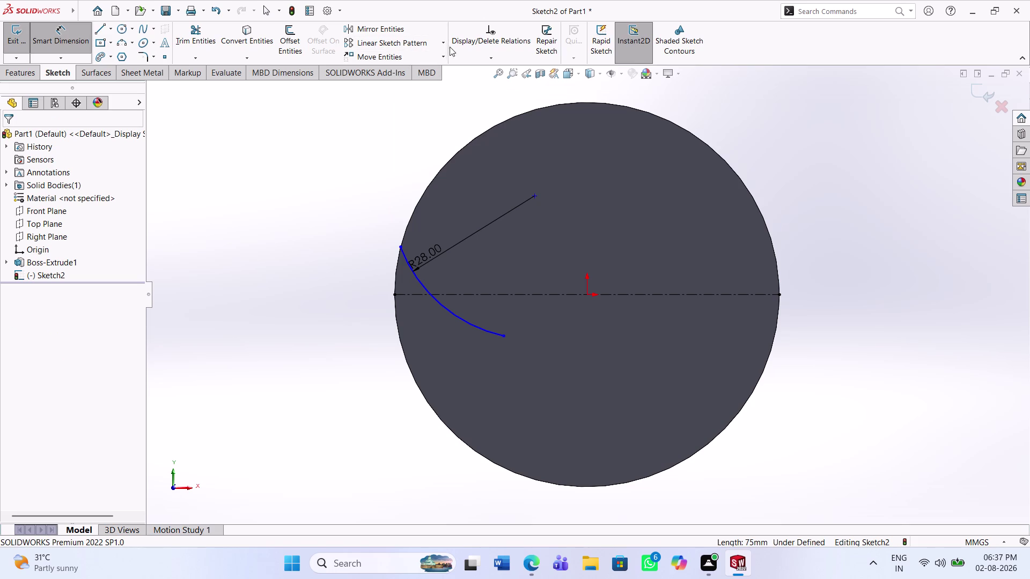
click(298, 43)
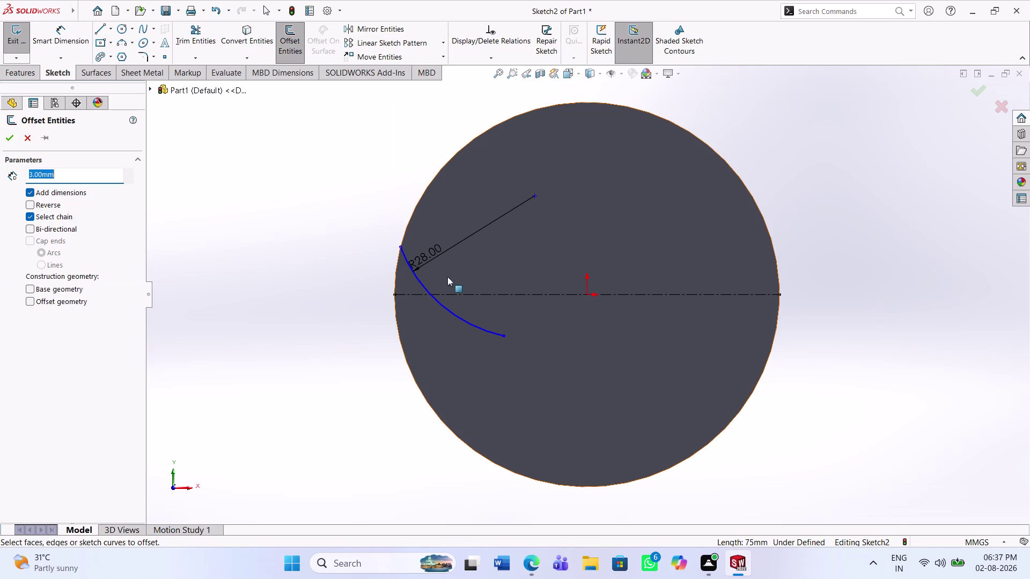
Offset the left 28 mm arc outward by 3 mm.
click(438, 303)
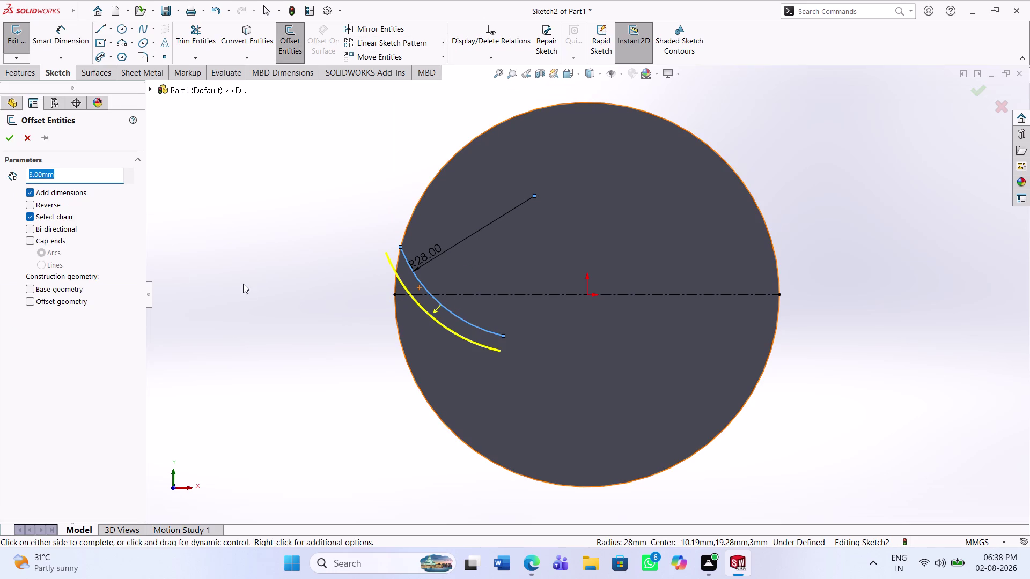
click(5, 137)
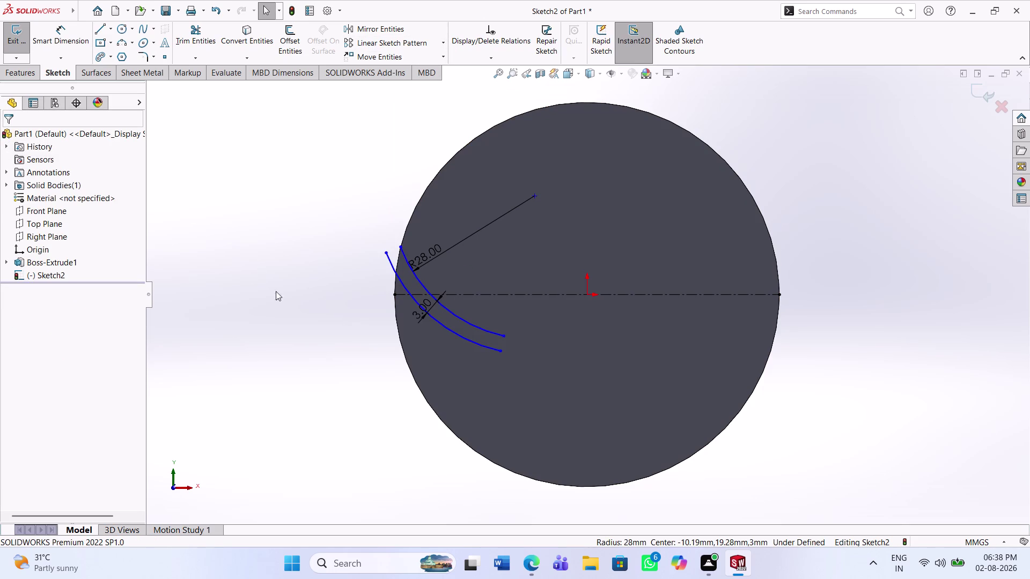
click(299, 307)
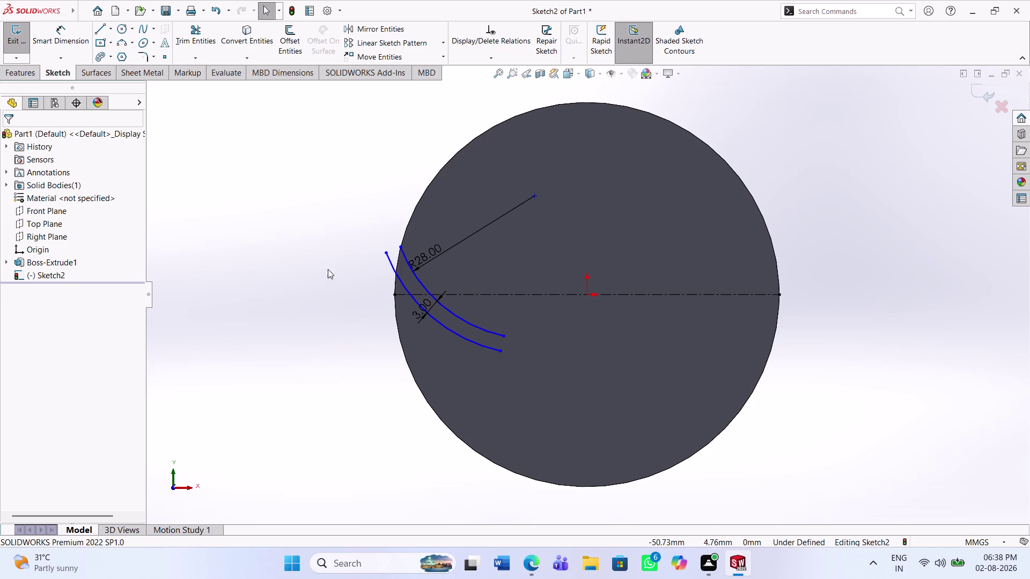
click(67, 33)
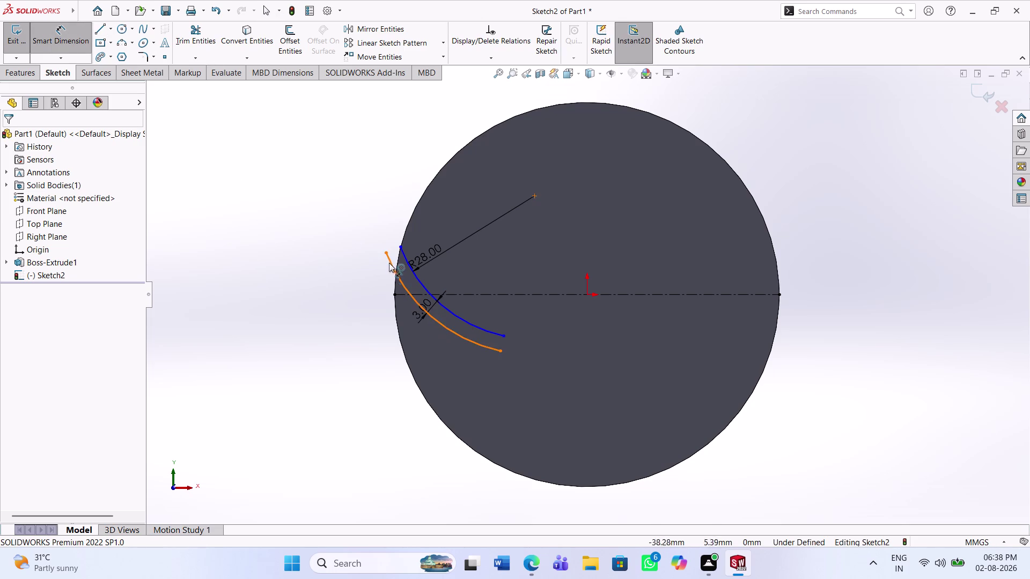
Dimension the tip line's upper endpoint 3 mm above the disc centreline.
click(384, 251)
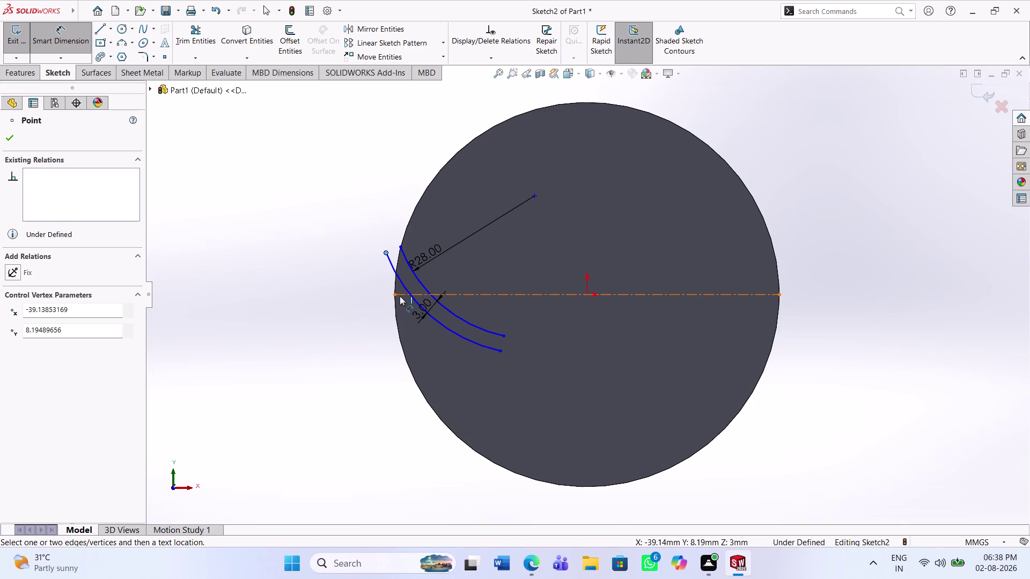
click(400, 296)
click(356, 285)
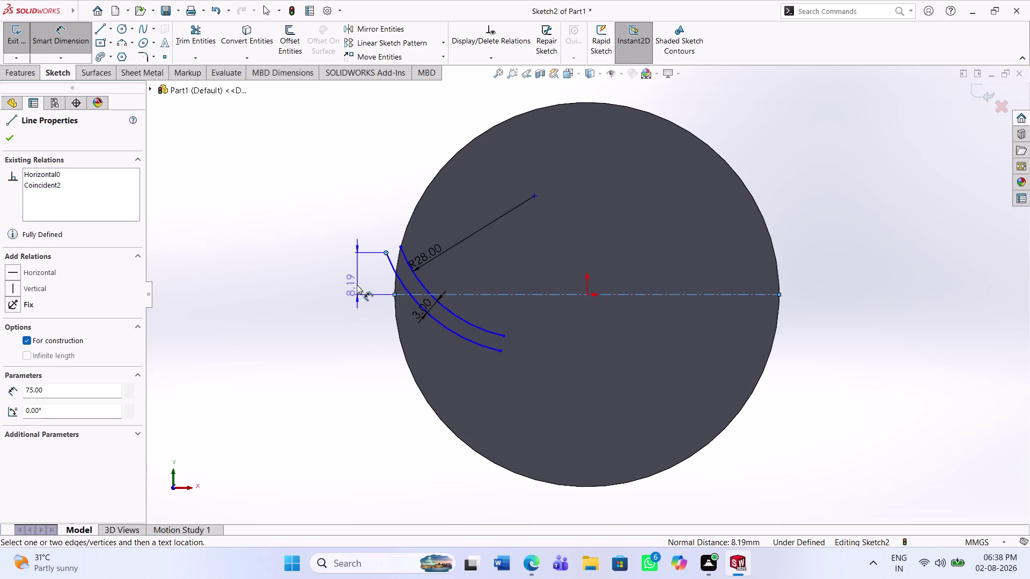
key(3)
key(Return)
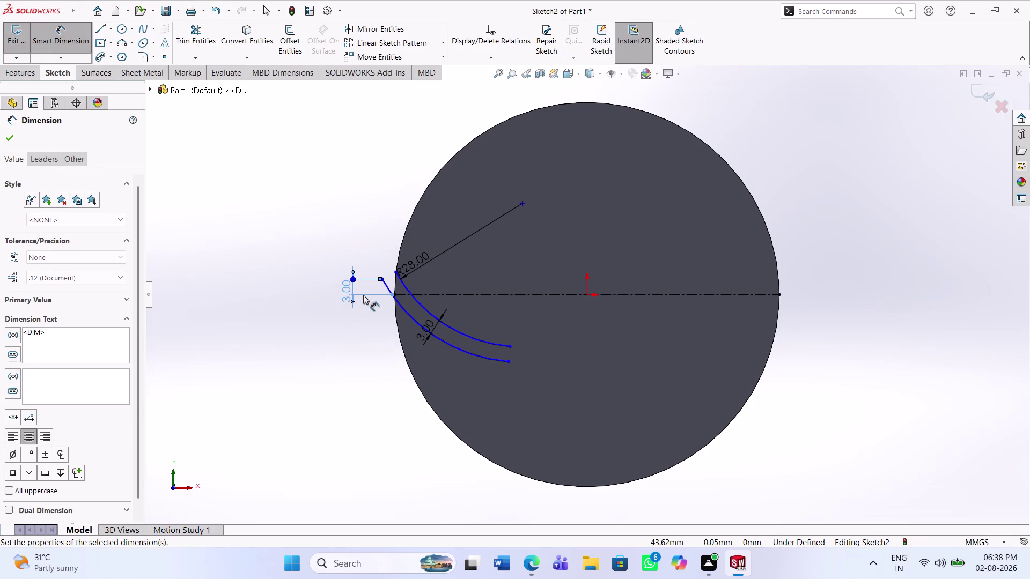
click(325, 230)
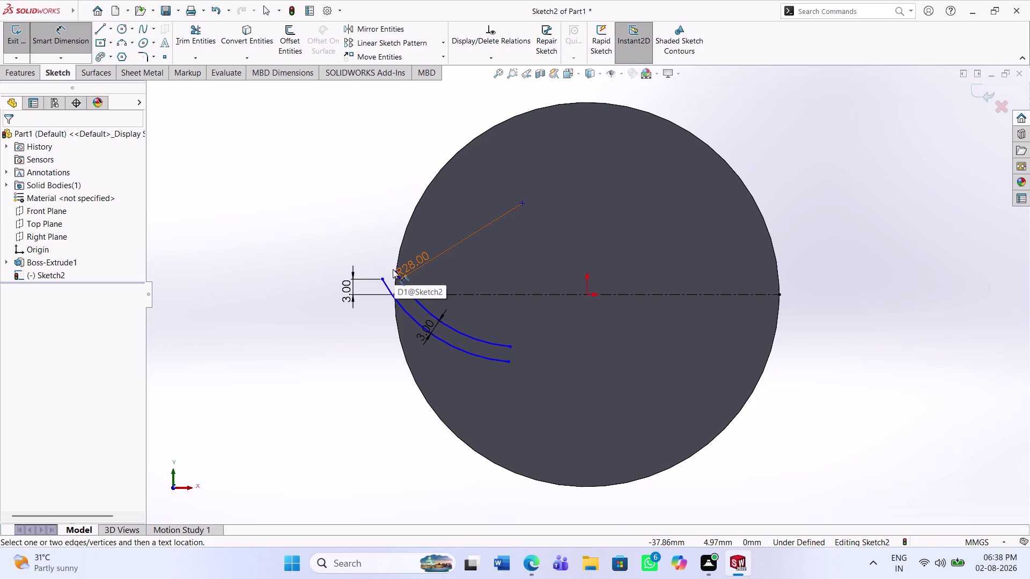
Add another 3 mm distance from the centreline to the vane arc's end point.
click(464, 331)
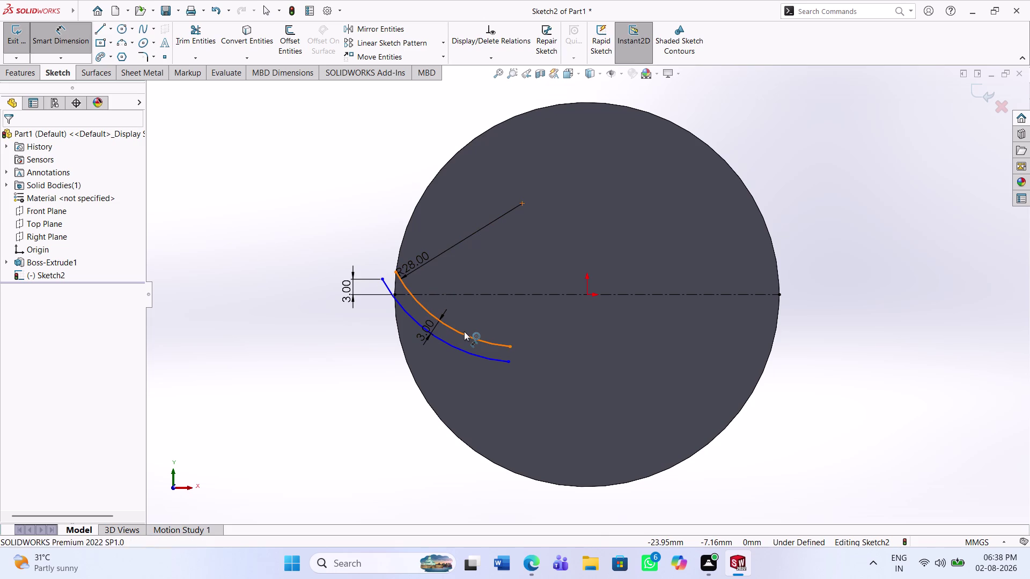
key(Escape)
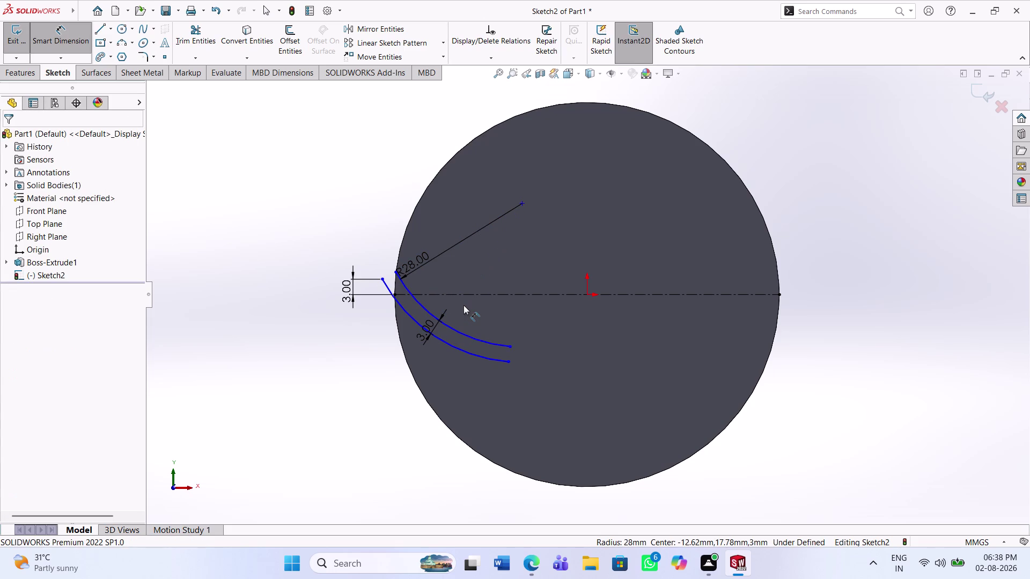
click(488, 293)
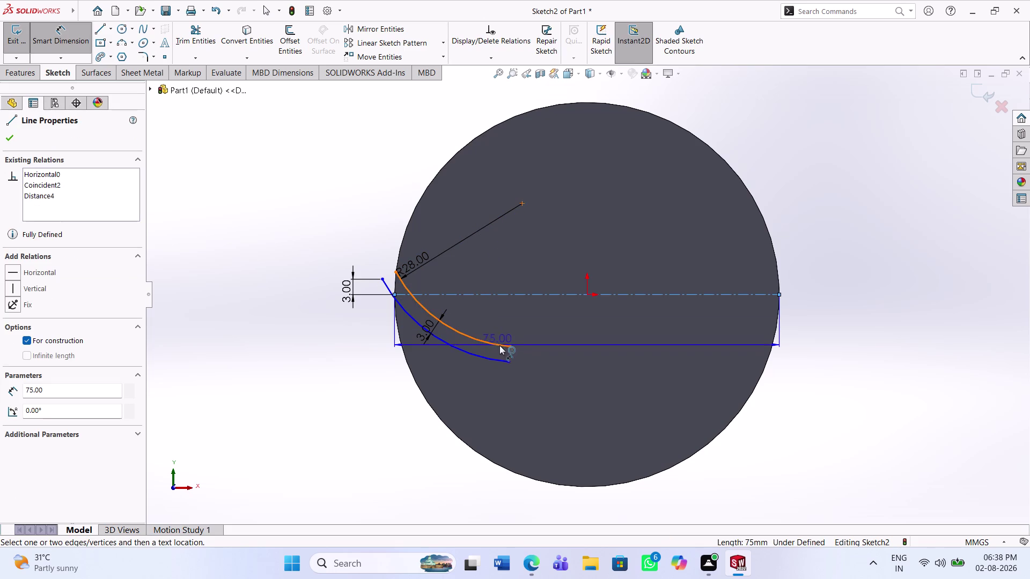
click(511, 345)
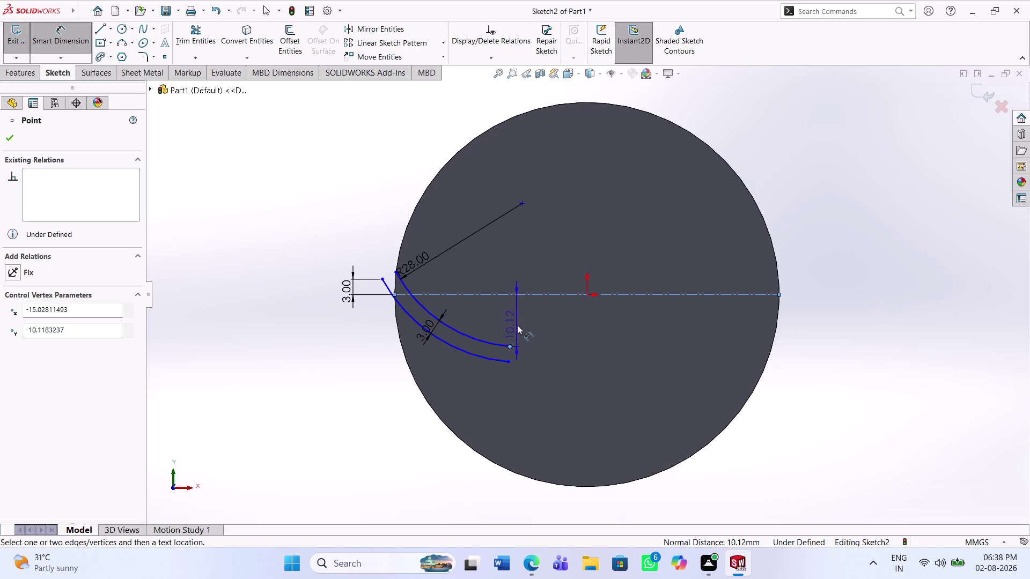
click(517, 324)
key(3)
key(Return)
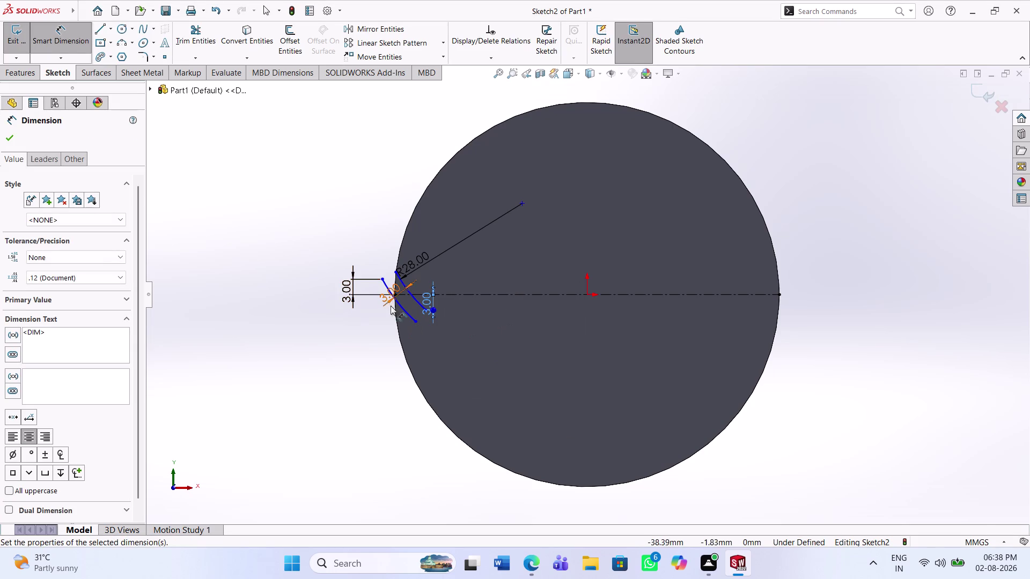
Undo the trial change and delete the 10.12 distance dimension.
key(ctrl+z)
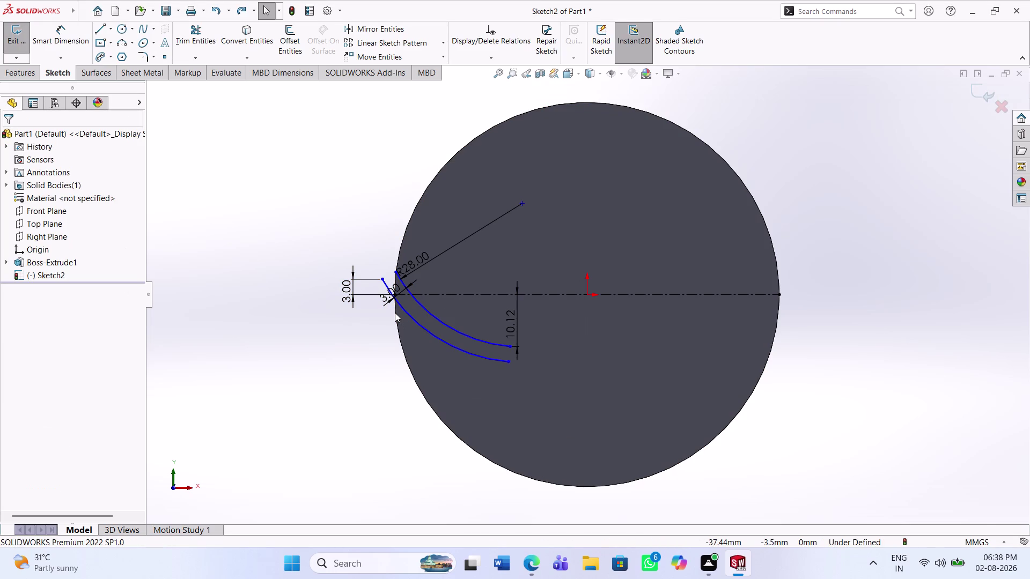
key(Escape)
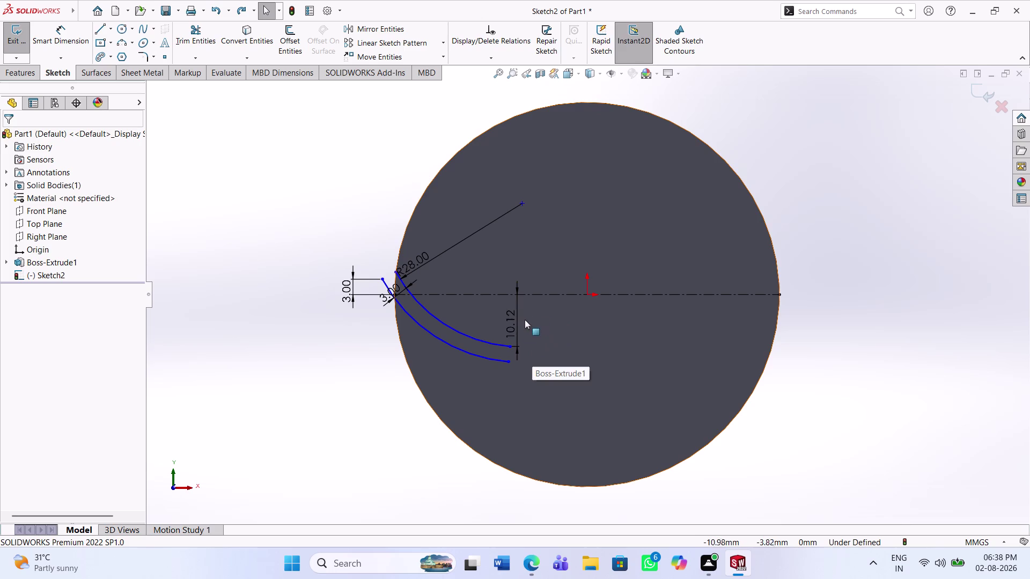
right_click(519, 323)
click(560, 405)
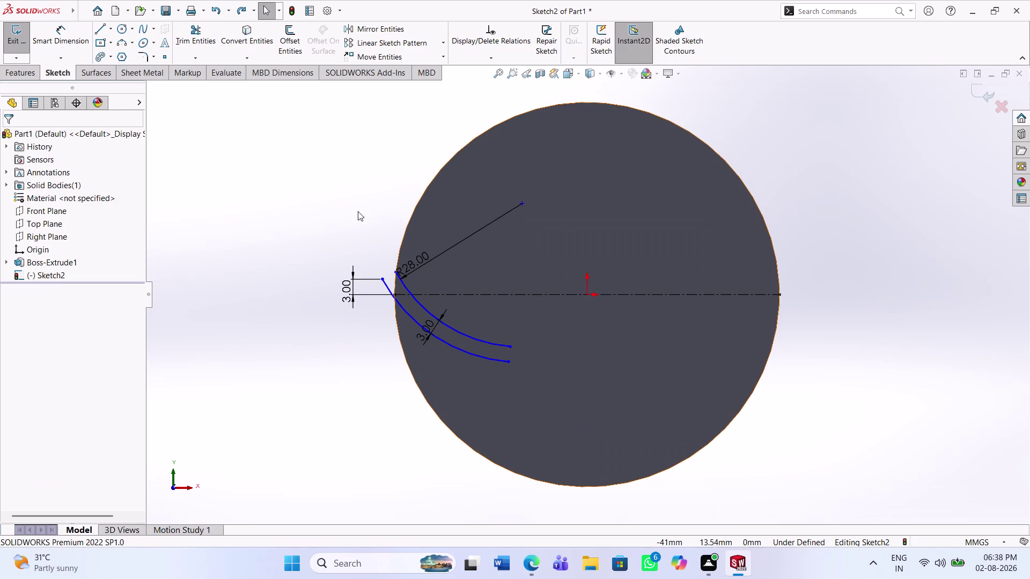
click(74, 45)
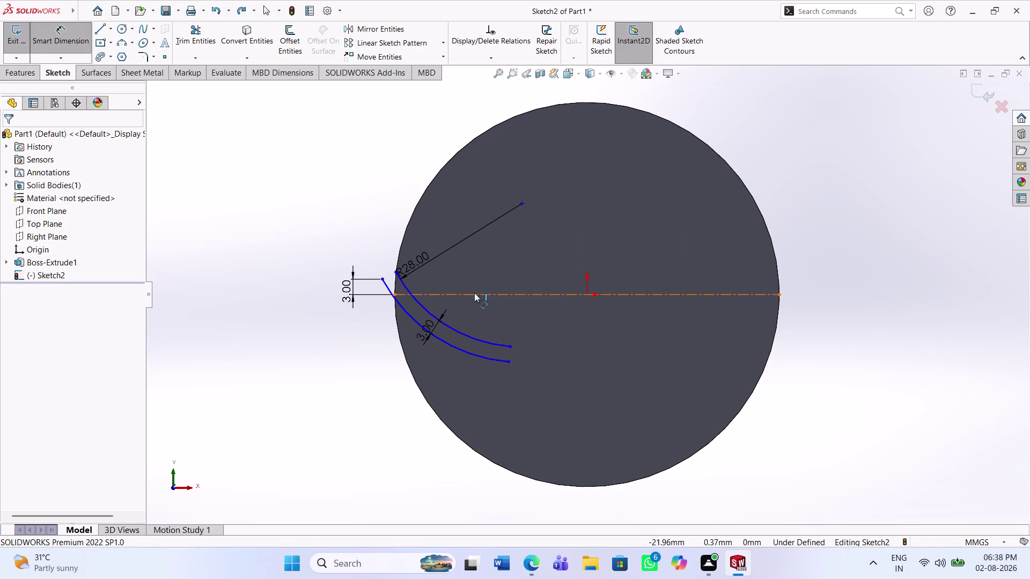
Dimension the vane arc's centre 30 mm vertically from its end point.
click(474, 293)
click(461, 332)
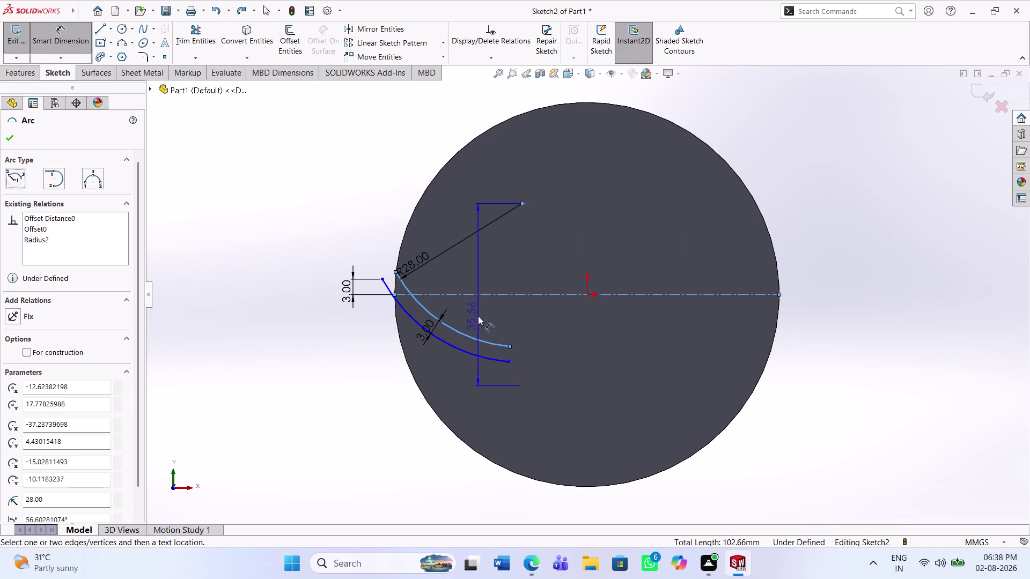
click(486, 314)
text(3)
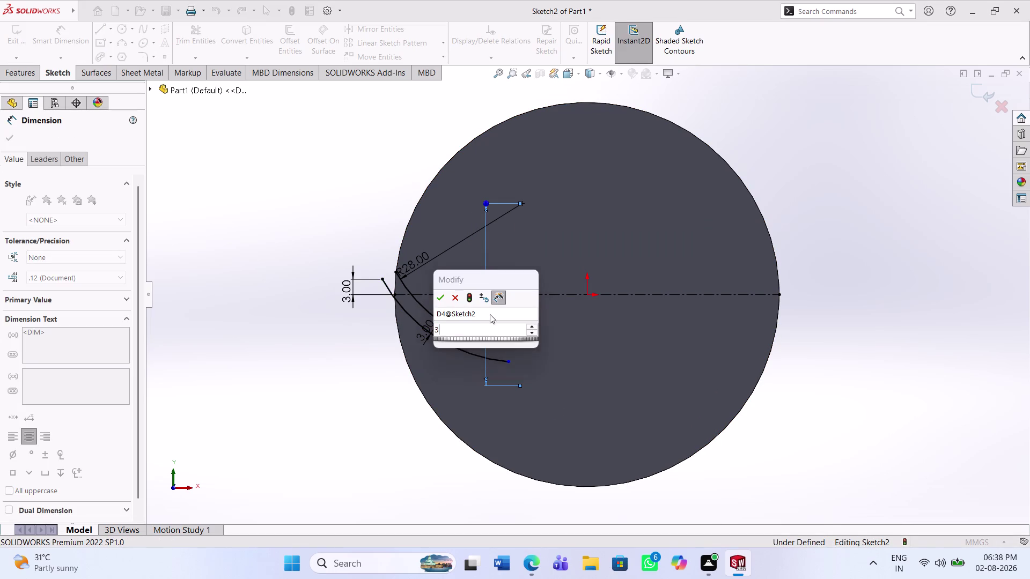
text(0)
key(Return)
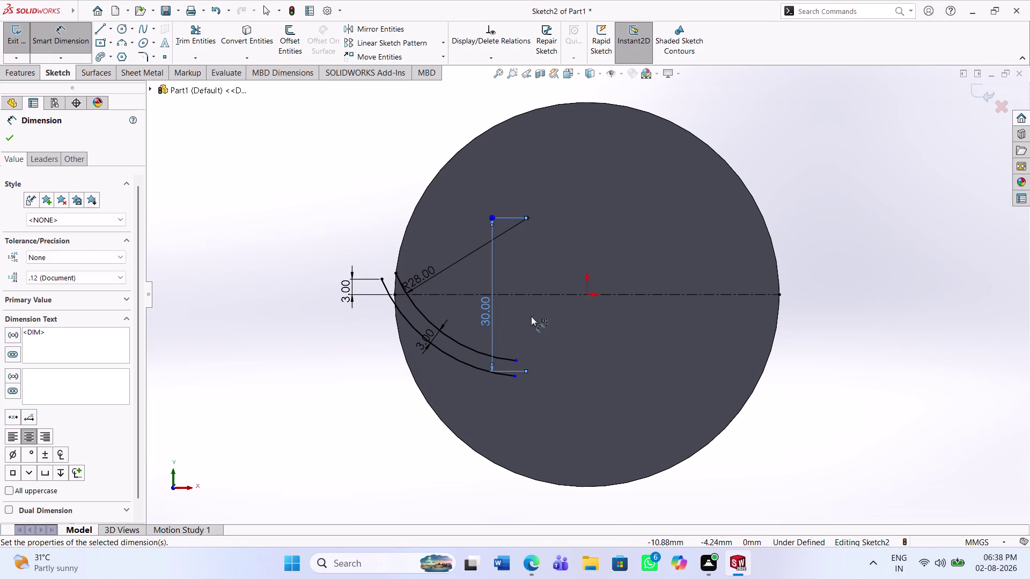
click(531, 316)
key(Escape)
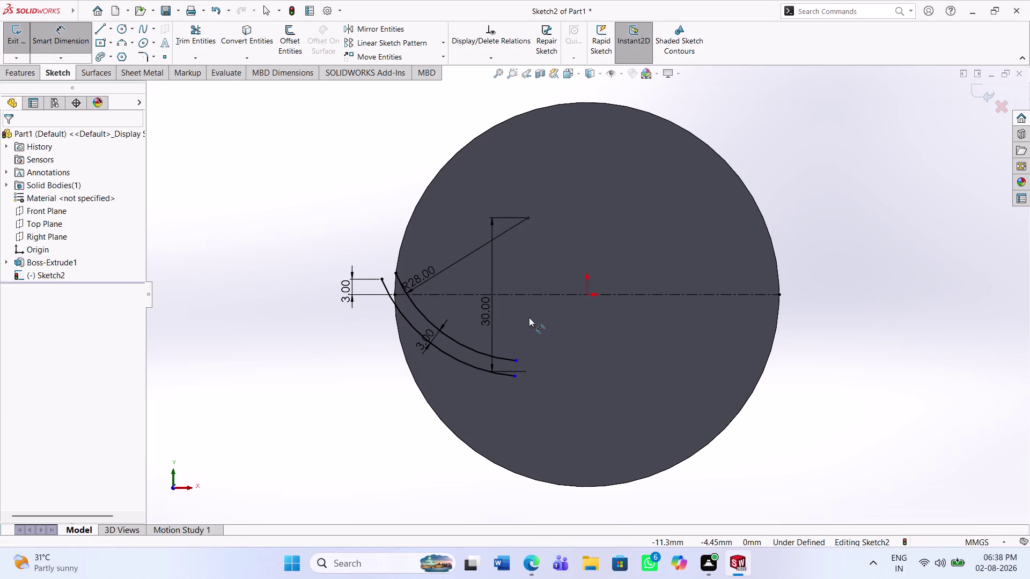
Draw a short line from the vane's outer tip up to the disc edge.
click(103, 28)
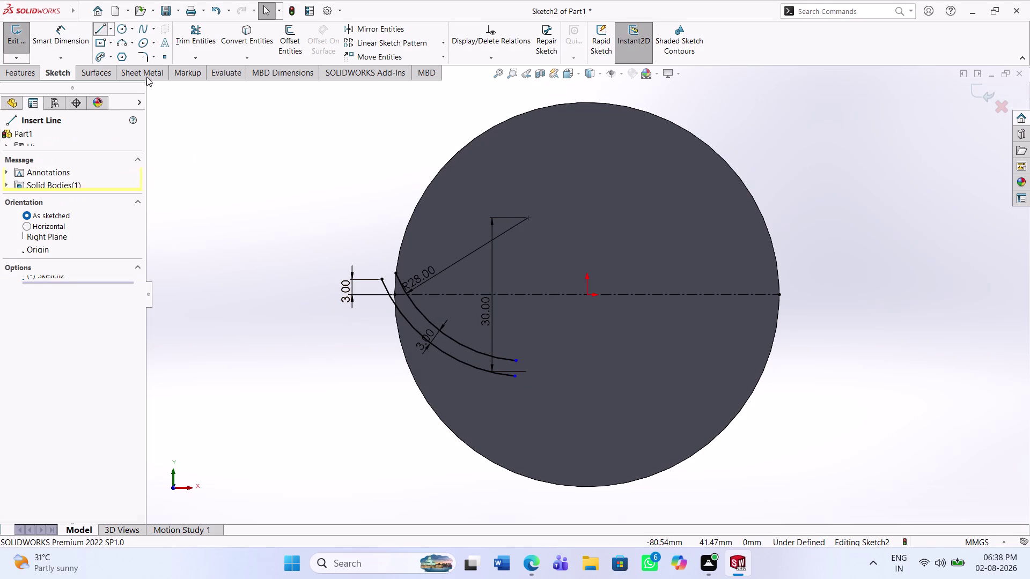
click(394, 304)
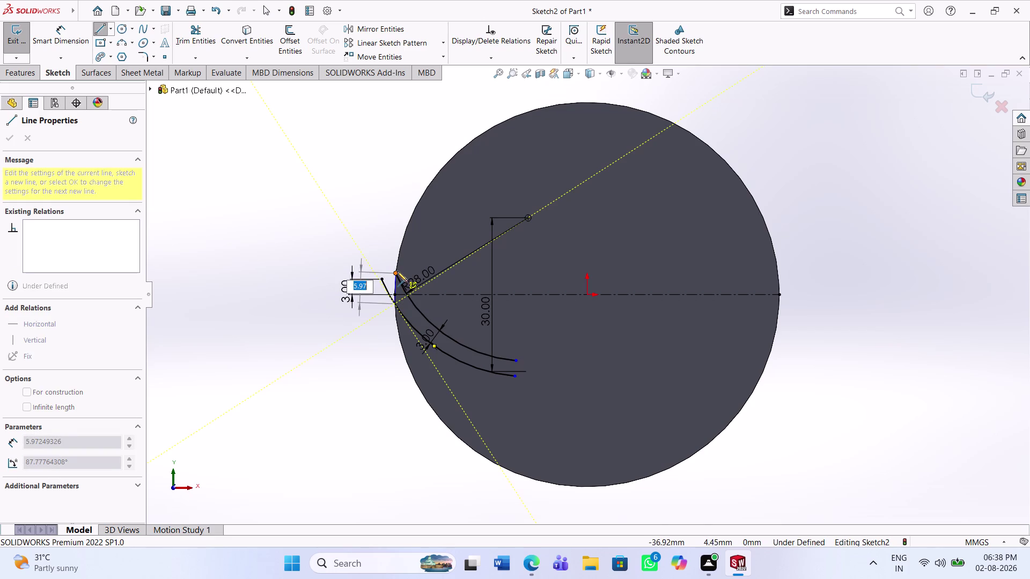
click(396, 273)
key(Escape)
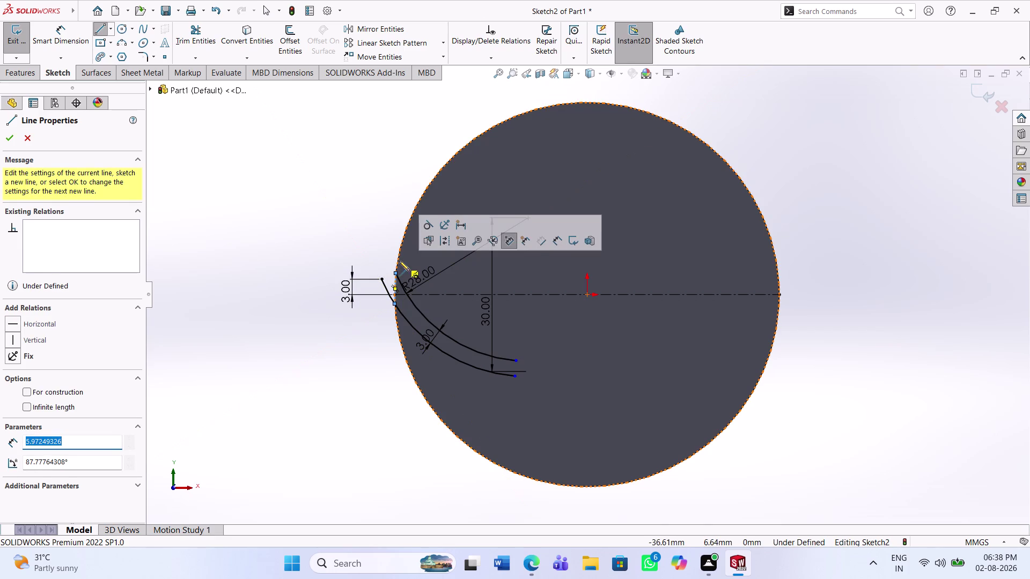
key(Escape)
key(Escape)
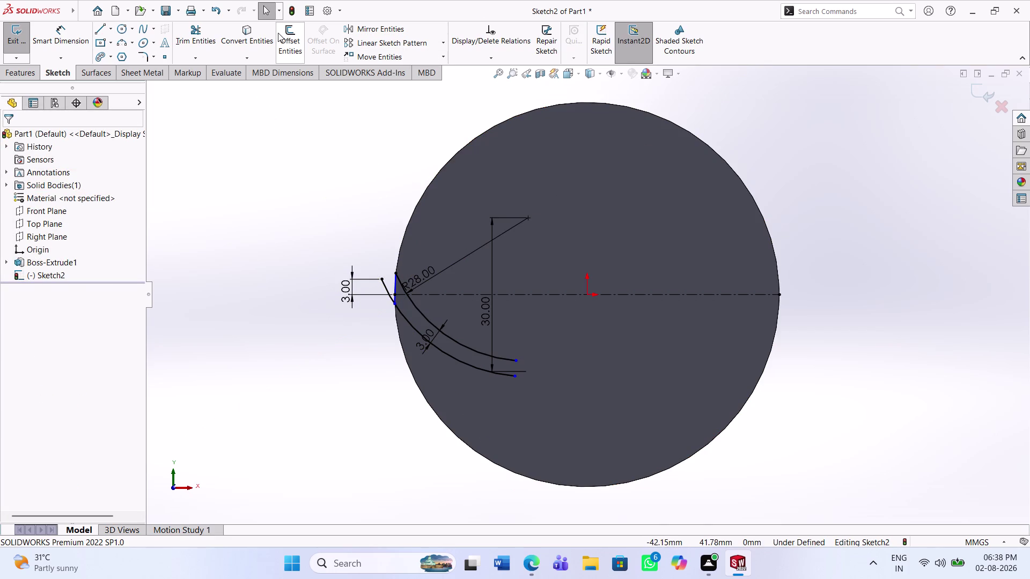
click(204, 30)
Trim away the stray tip line outside the disc with Trim to closest.
click(381, 282)
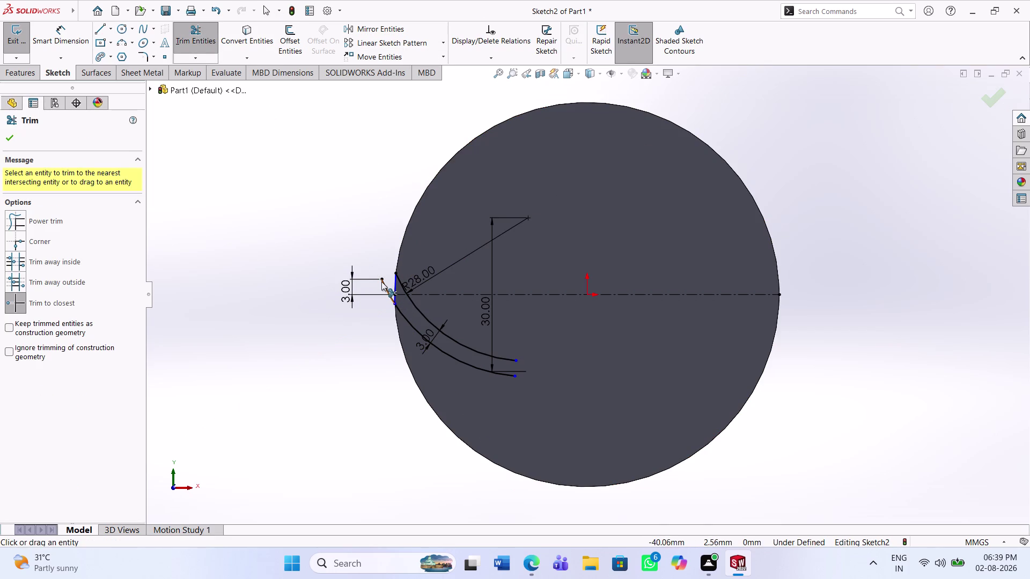
click(532, 287)
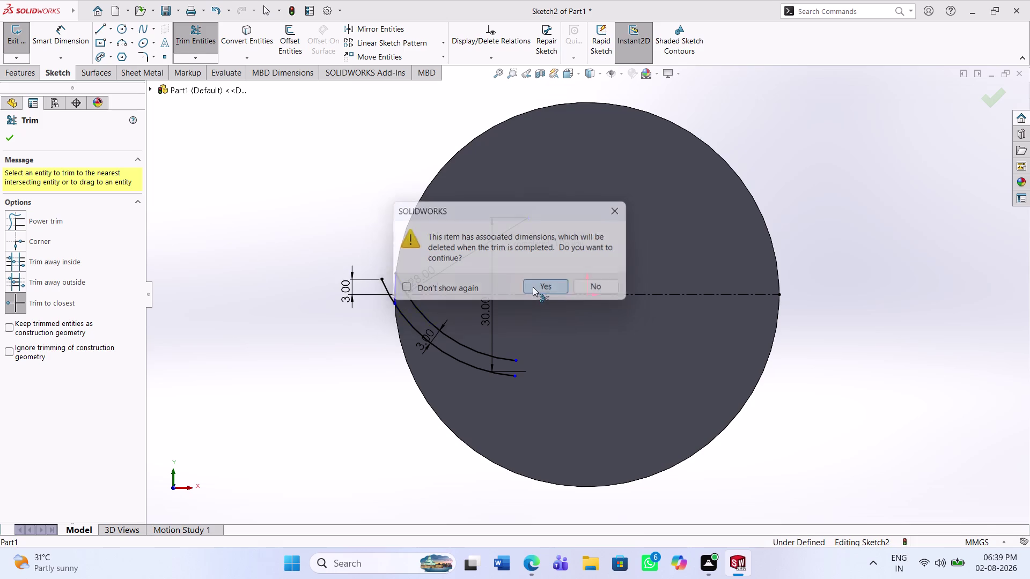
scroll(down, 3)
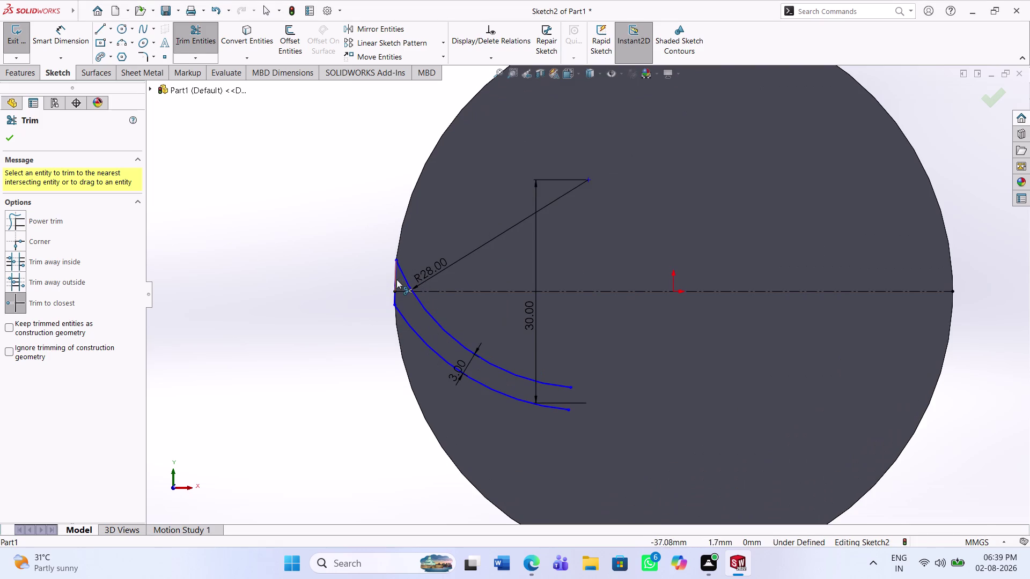
click(393, 279)
click(395, 295)
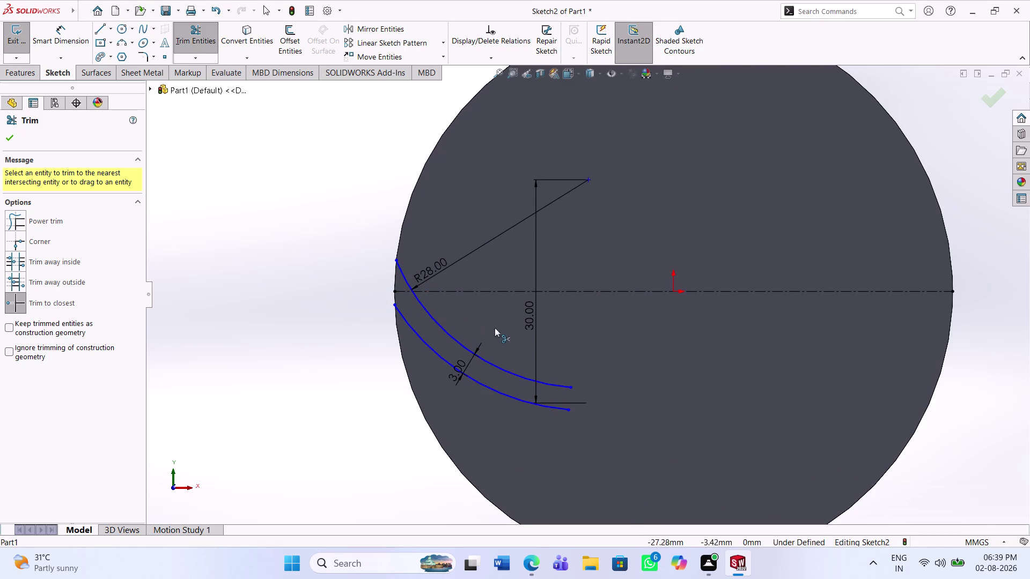
right_click(536, 312)
key(Escape)
click(510, 330)
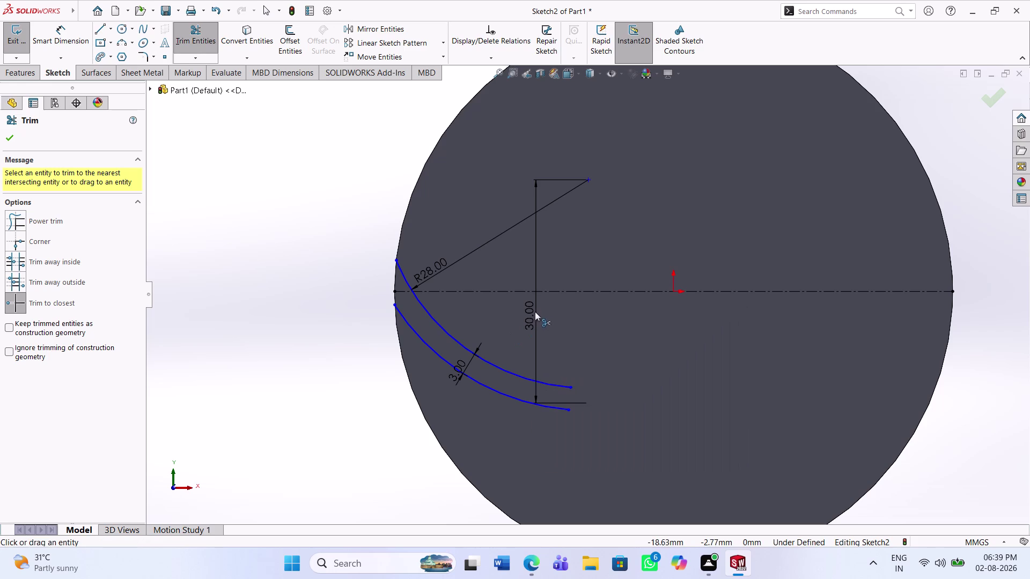
Delete the 30 mm vertical dimension from the sketch.
right_click(532, 310)
key(Escape)
key(Escape)
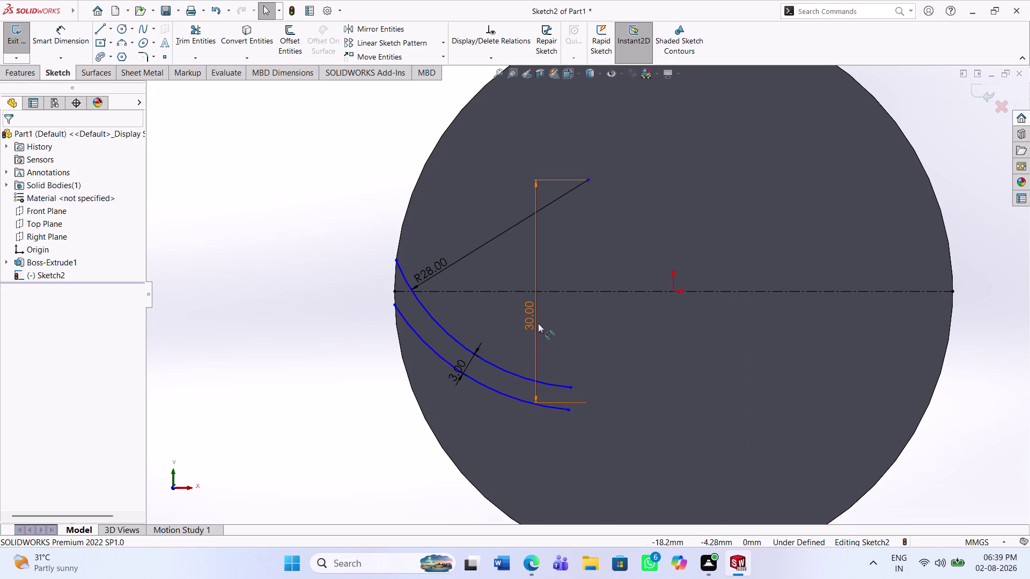
right_click(538, 324)
click(571, 416)
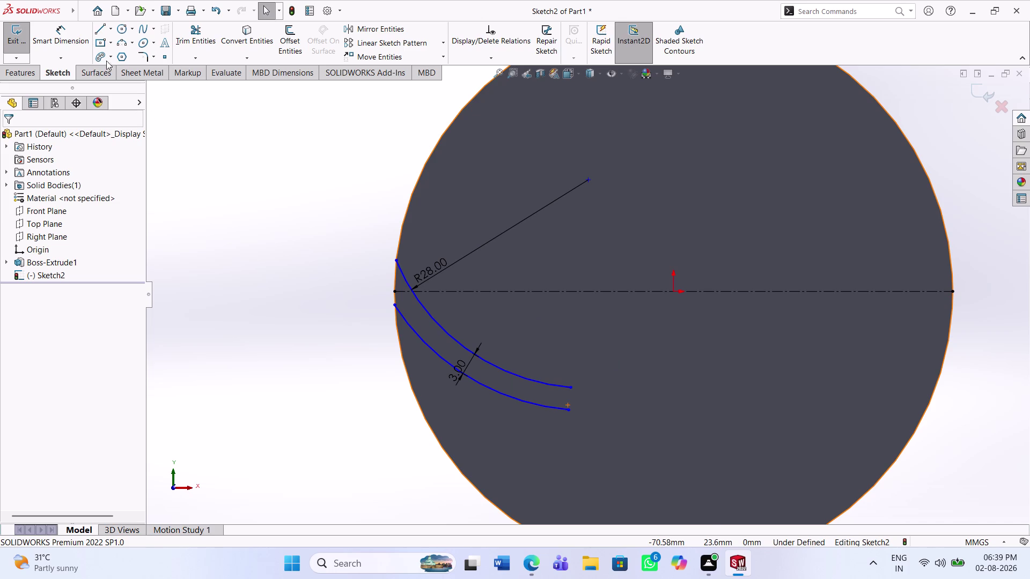
click(71, 37)
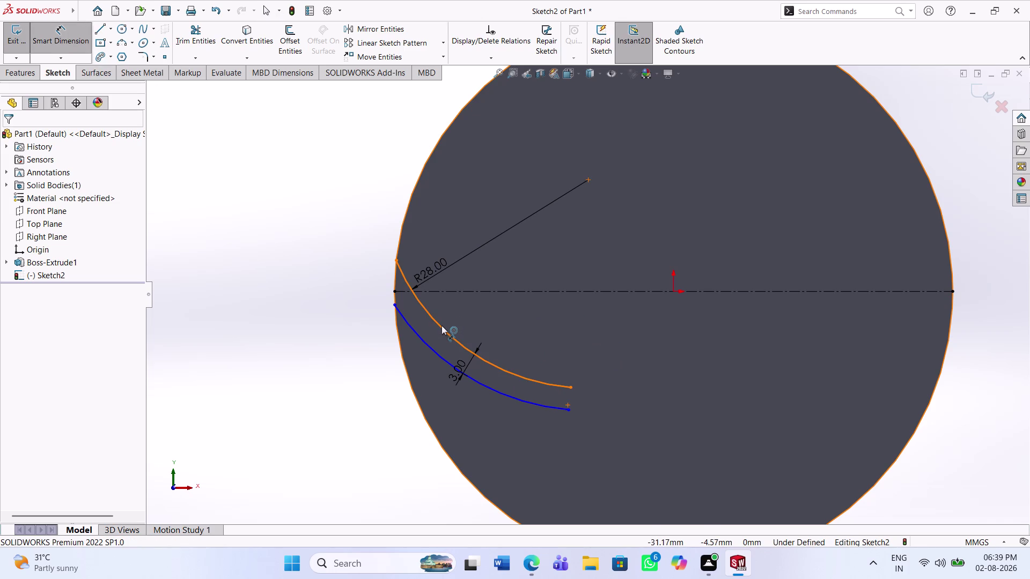
Dimension the upper vane arc's end point 10 mm below the centreline.
click(444, 289)
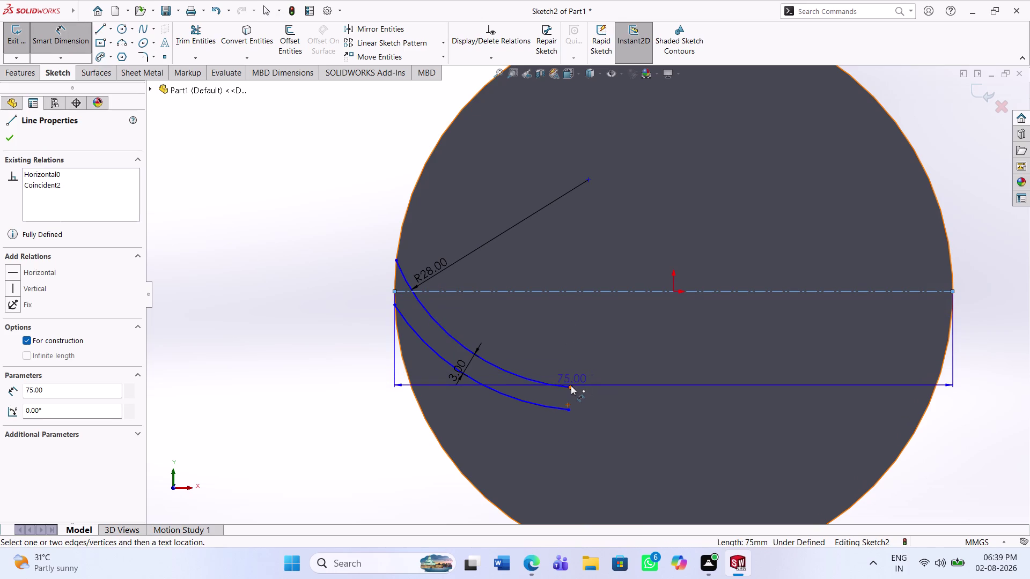
click(571, 386)
click(575, 342)
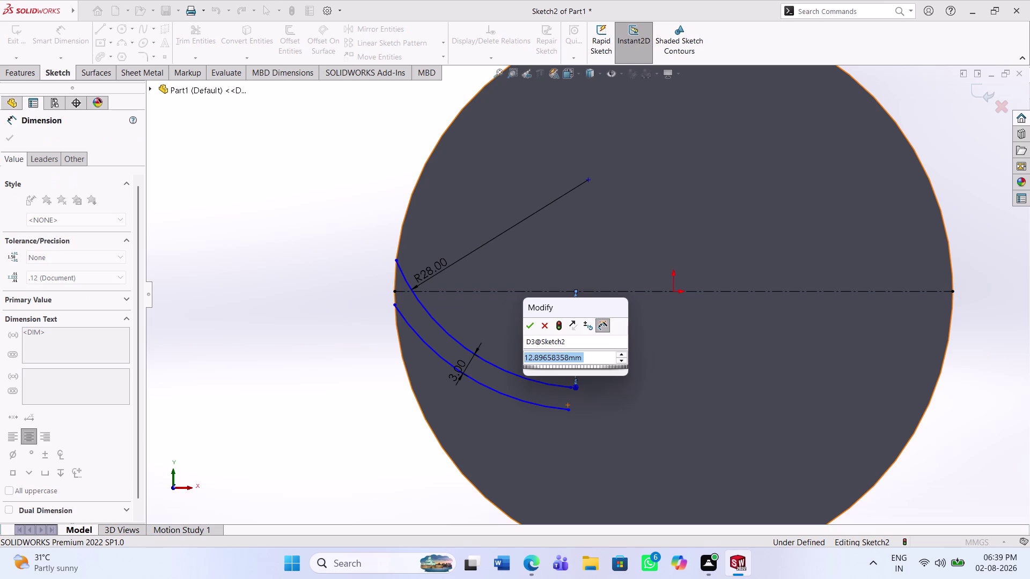
text(10)
key(Return)
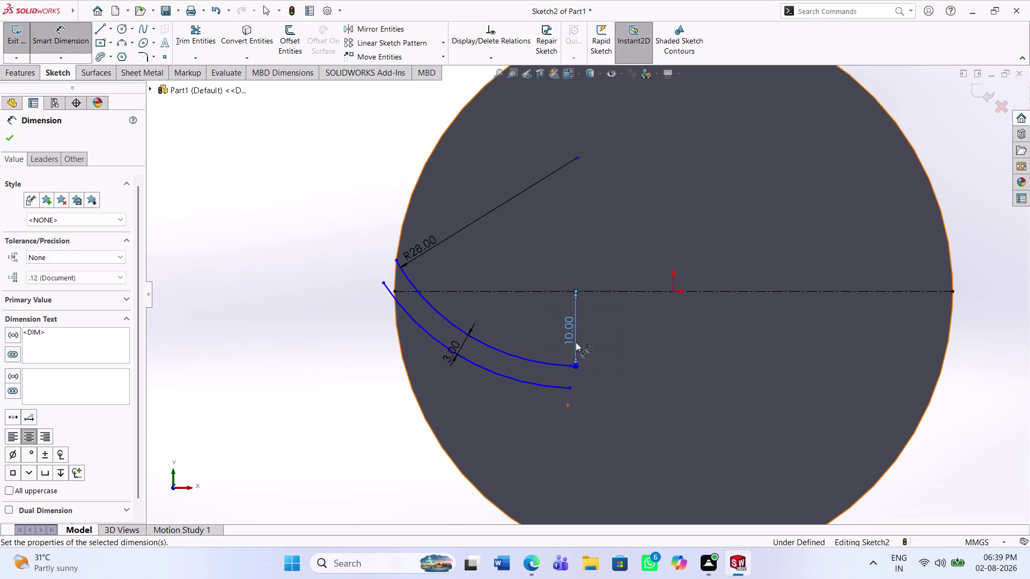
click(615, 409)
scroll(down, 3)
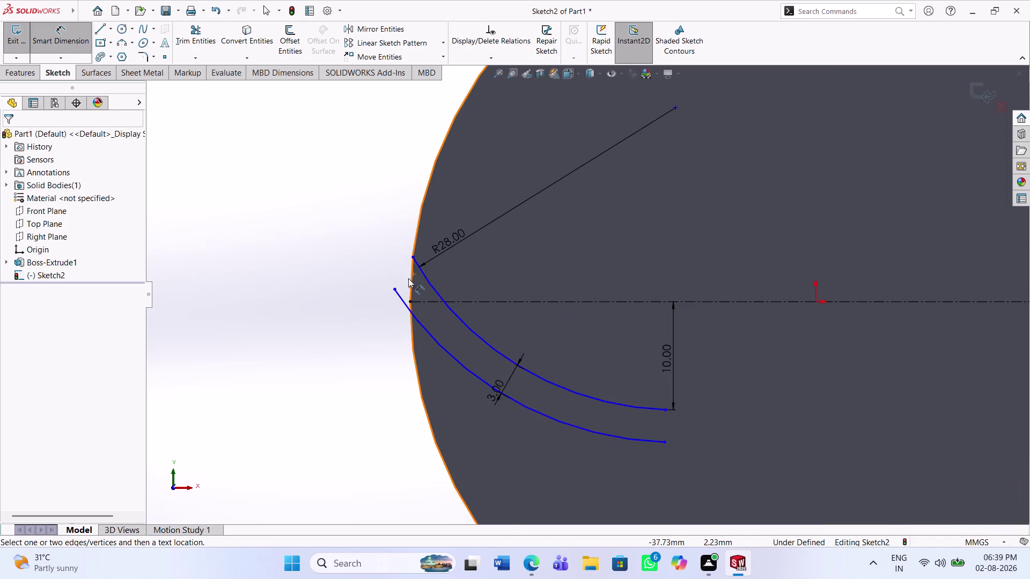
scroll(down, 3)
Cap the vane's inner end with a line and trim the stray segment outside the disc.
click(95, 30)
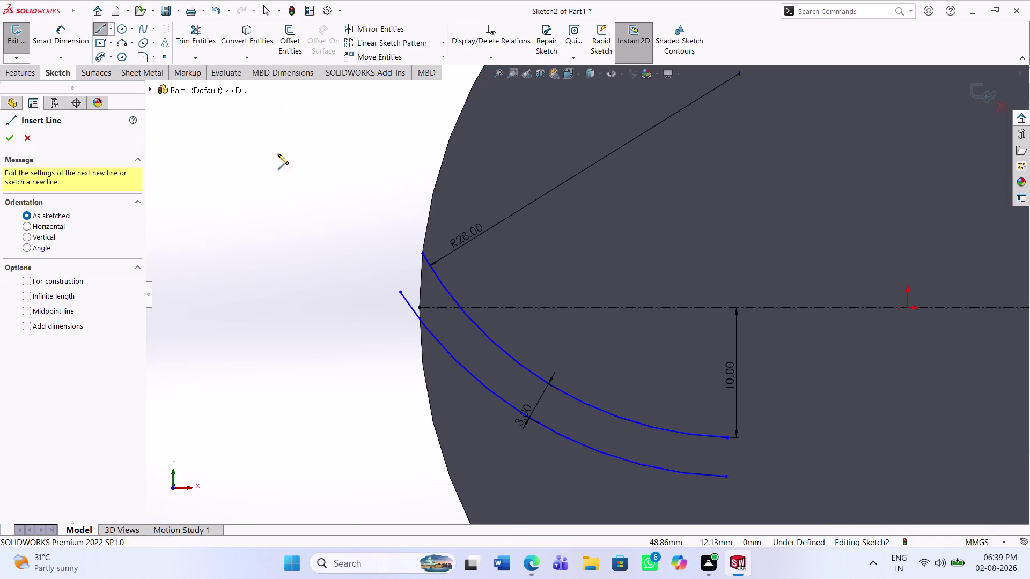
click(424, 253)
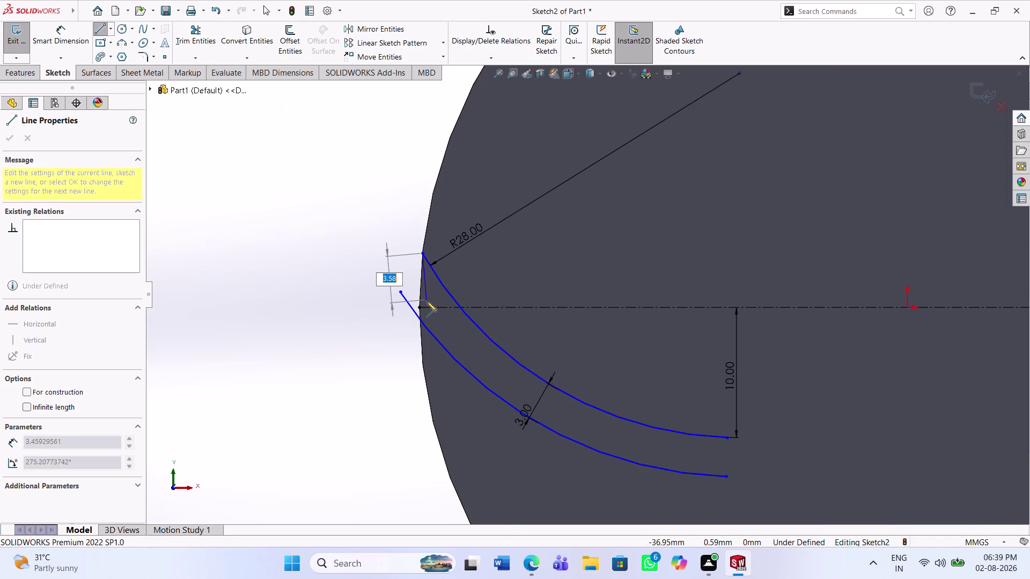
click(420, 321)
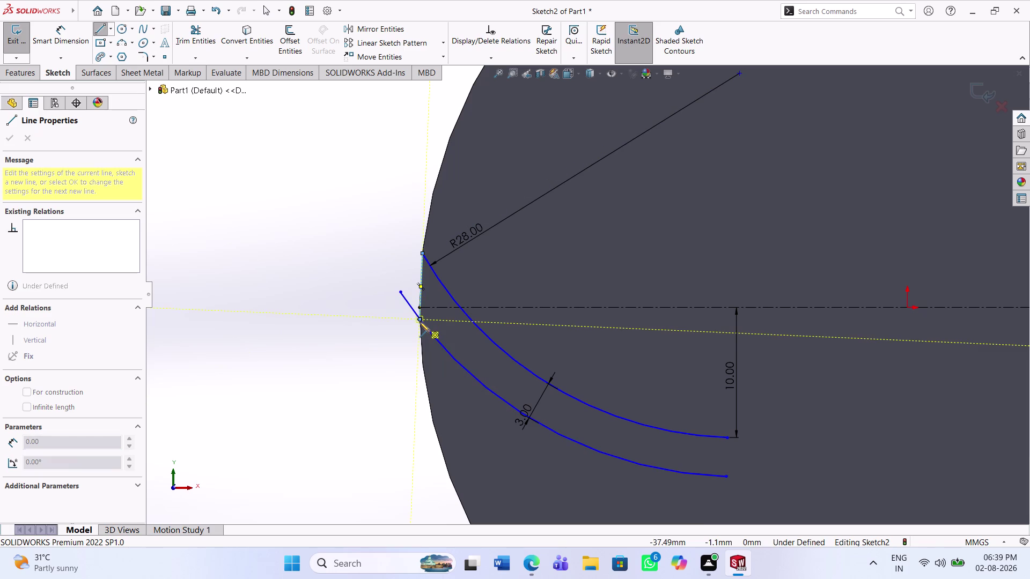
key(Escape)
key(Escape)
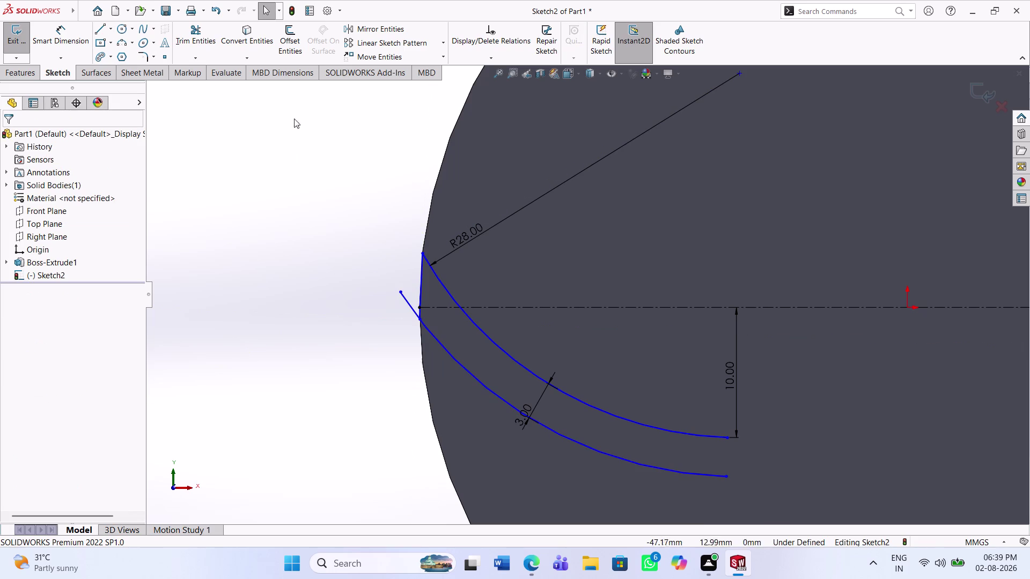
click(193, 35)
click(405, 301)
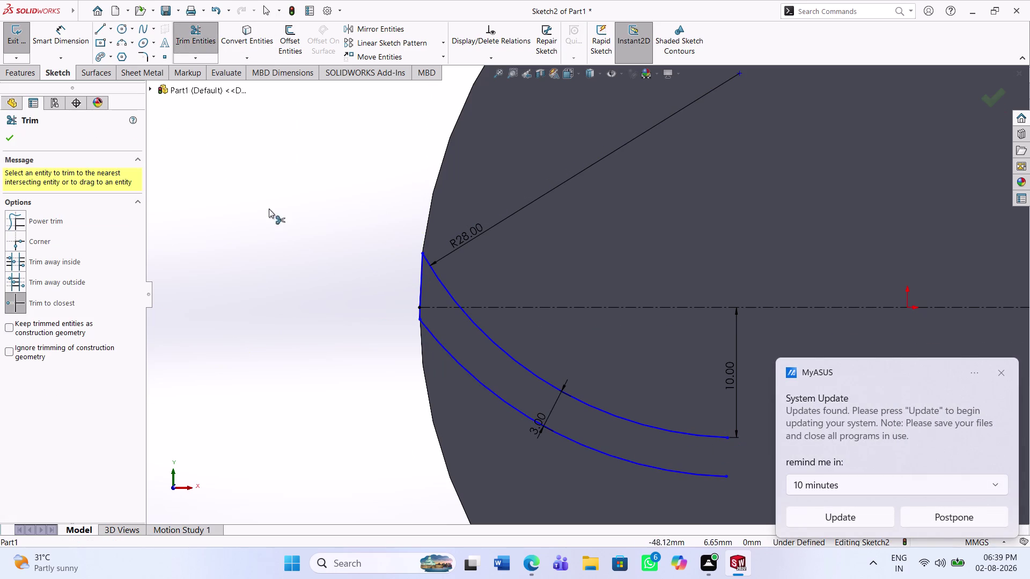
Close the vane's outer end with a short line between the two arcs.
click(103, 24)
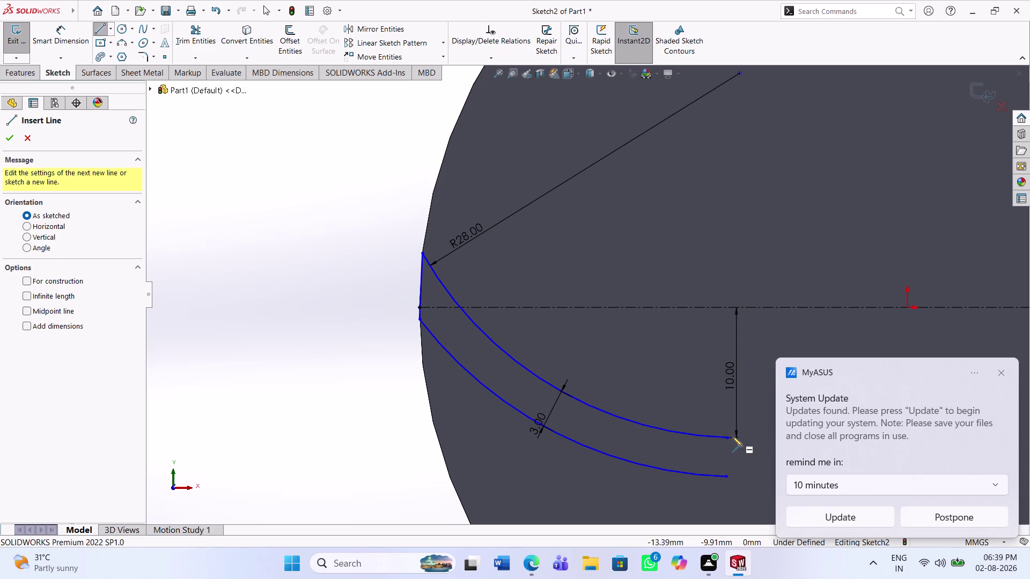
click(730, 438)
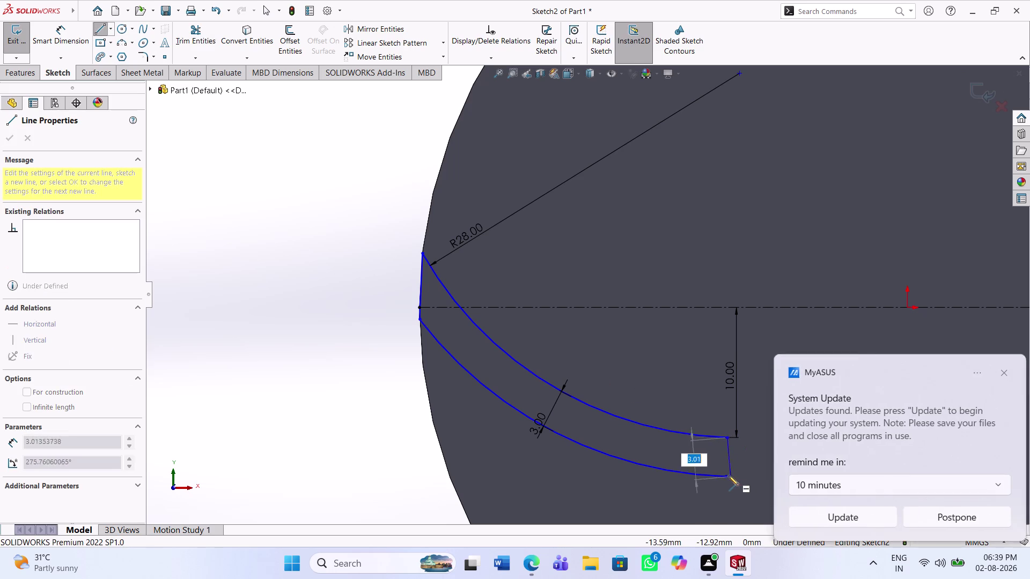
click(724, 477)
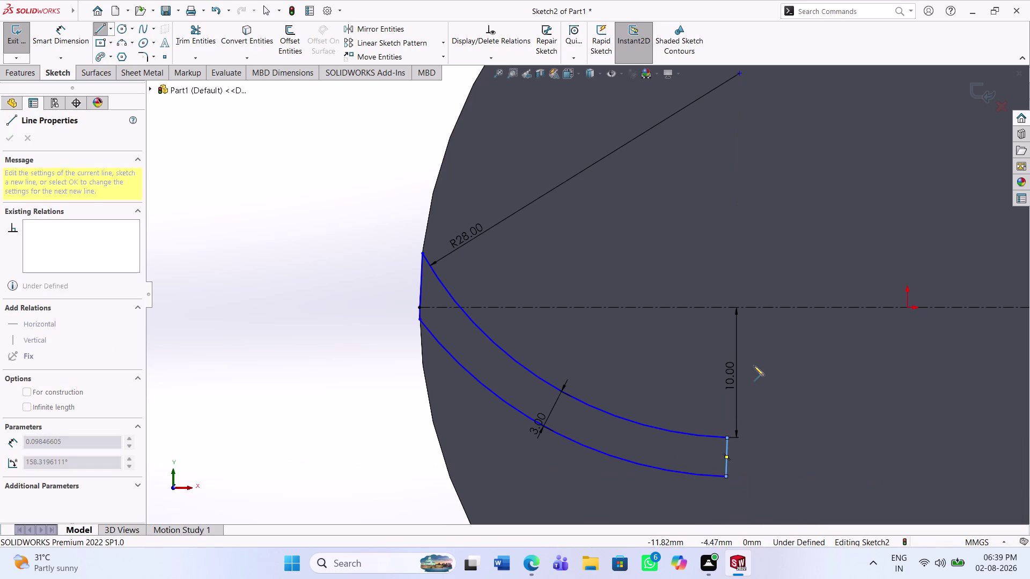
key(Escape)
key(Escape)
scroll(up, 3)
scroll(down, 3)
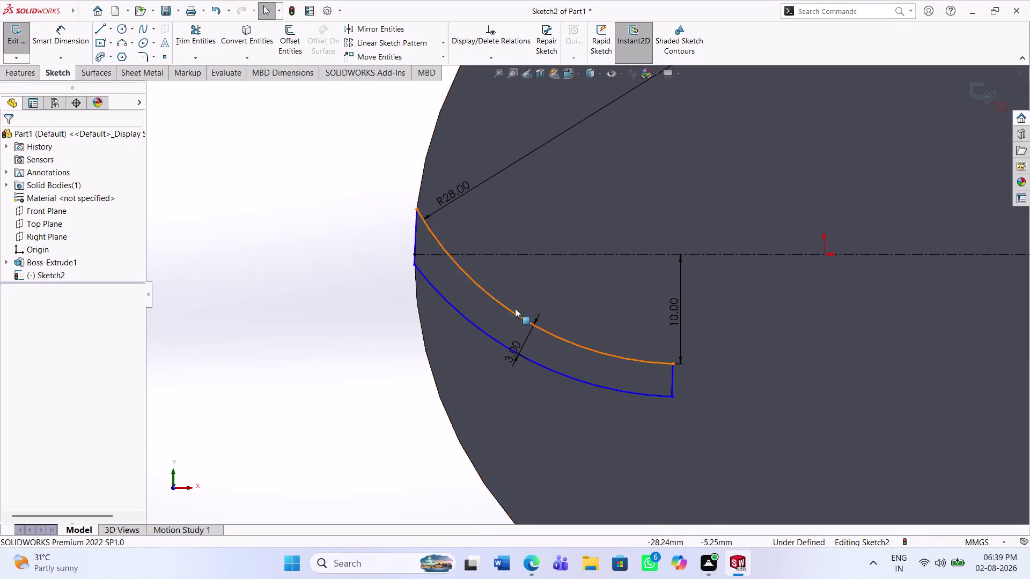
Dimension the vane's lower inner end point 3 mm from the centreline.
click(59, 43)
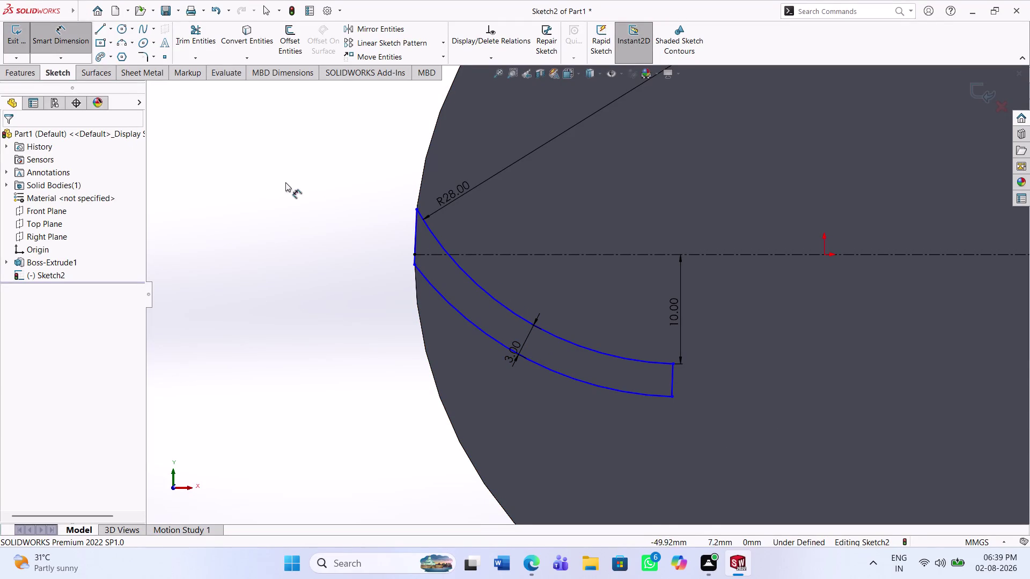
click(438, 253)
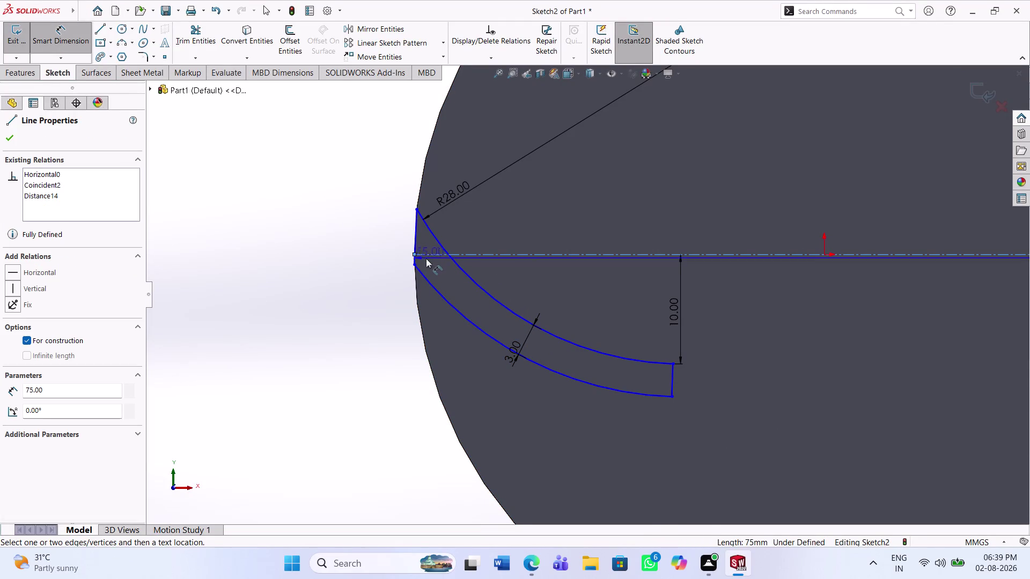
click(412, 264)
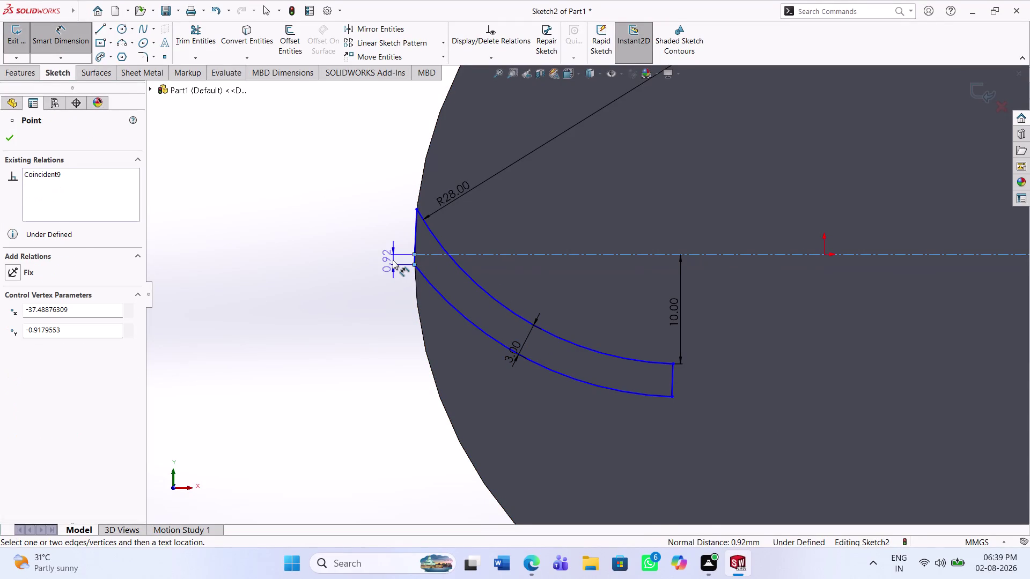
click(392, 260)
key(3)
key(Return)
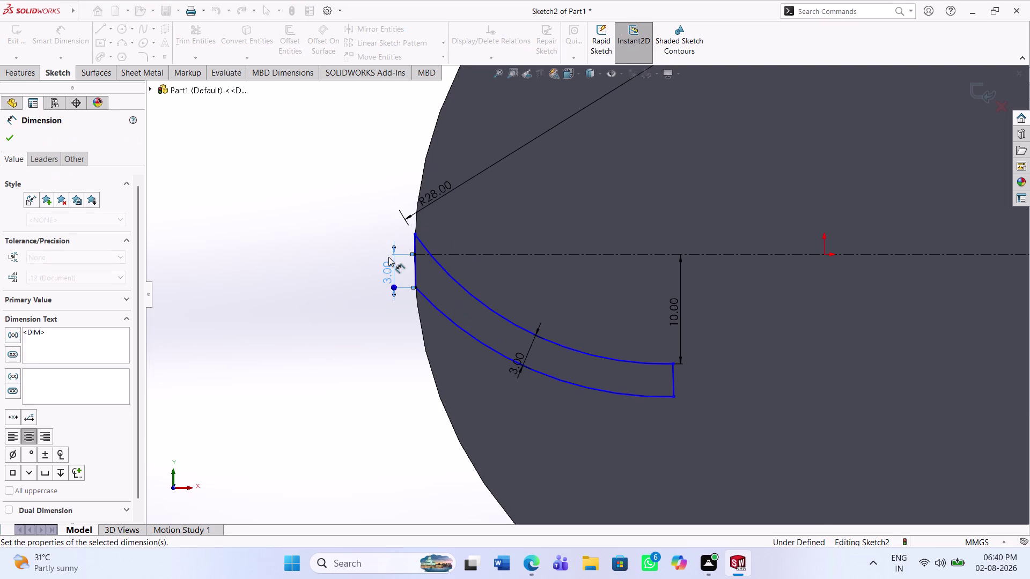
click(365, 288)
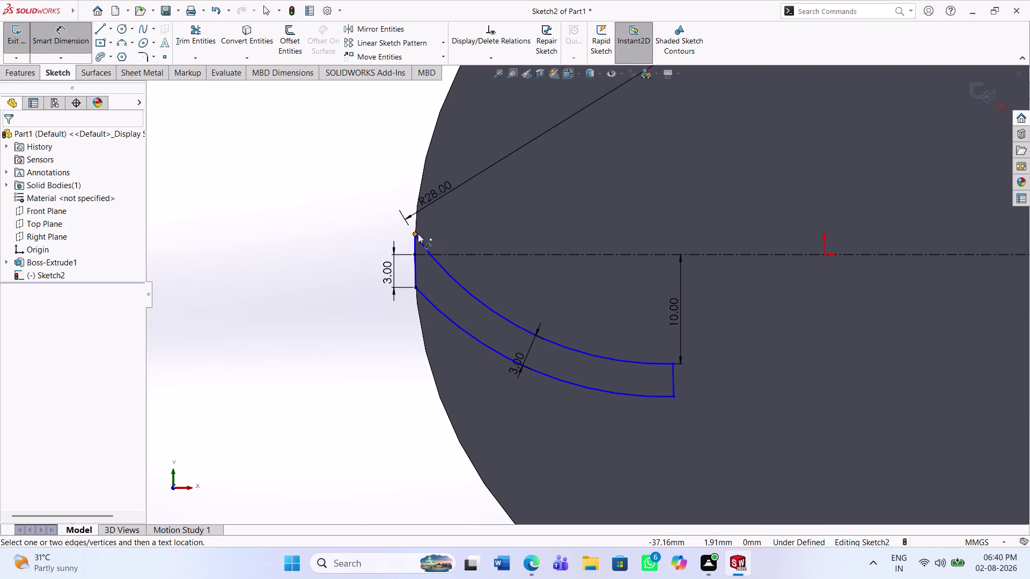
Dimension the vane's upper inner end point 3 mm from the centreline.
click(415, 231)
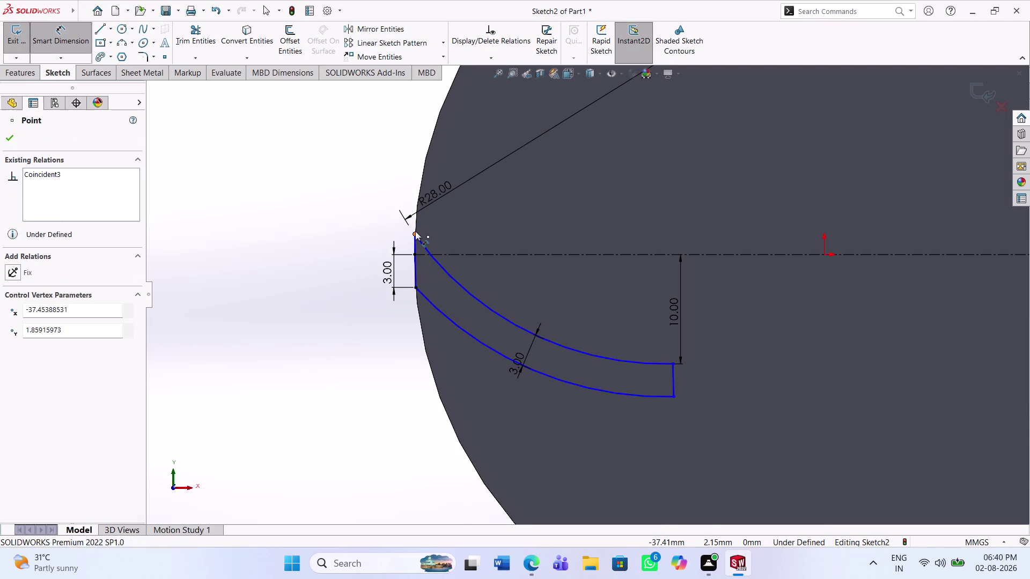
click(423, 252)
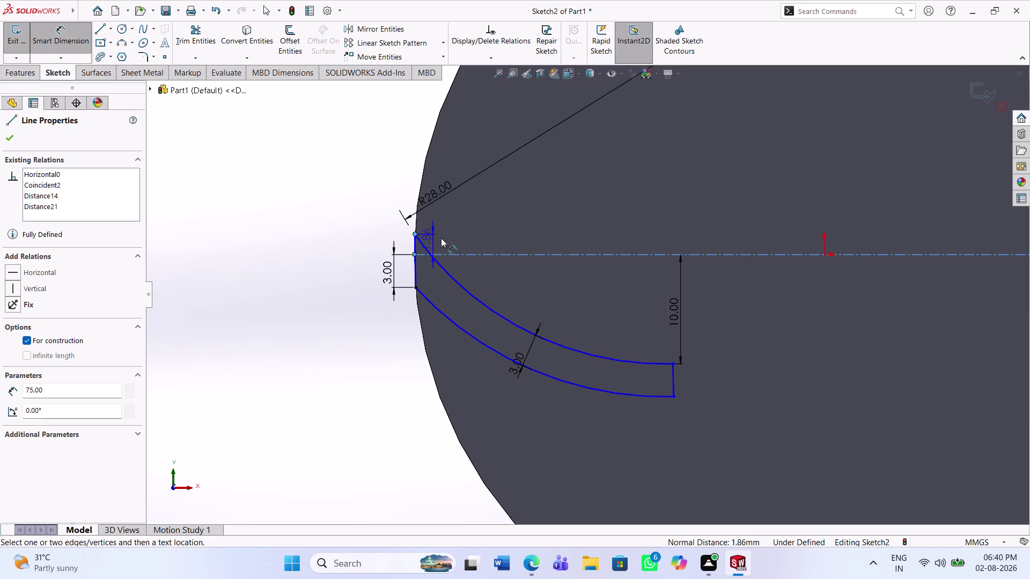
click(472, 239)
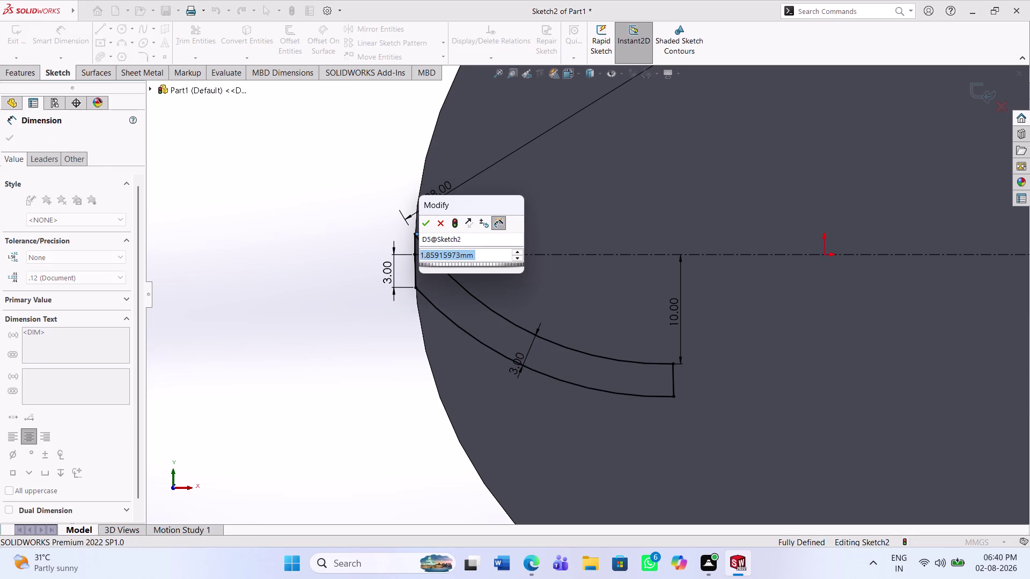
key(3)
key(Return)
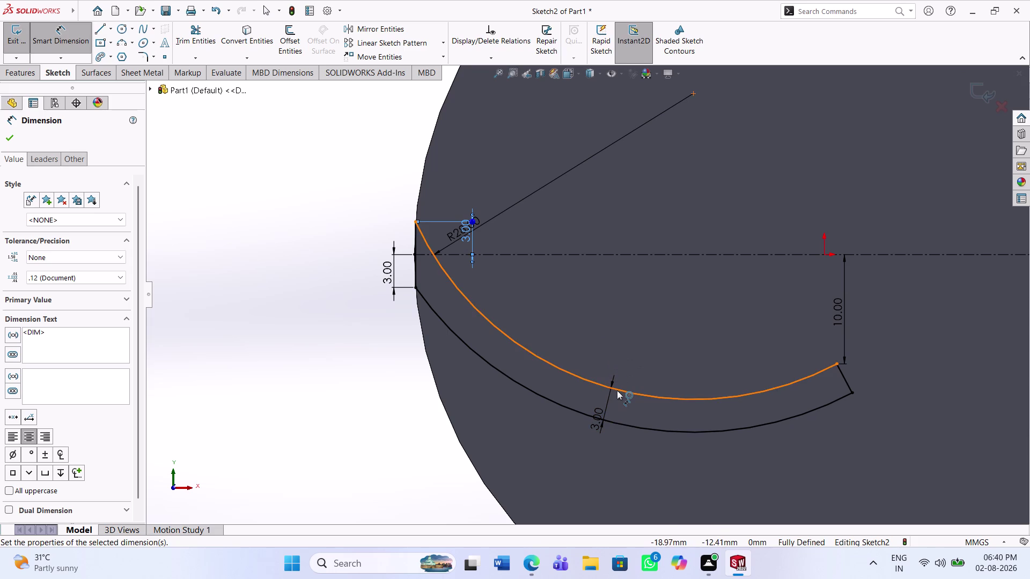
click(106, 31)
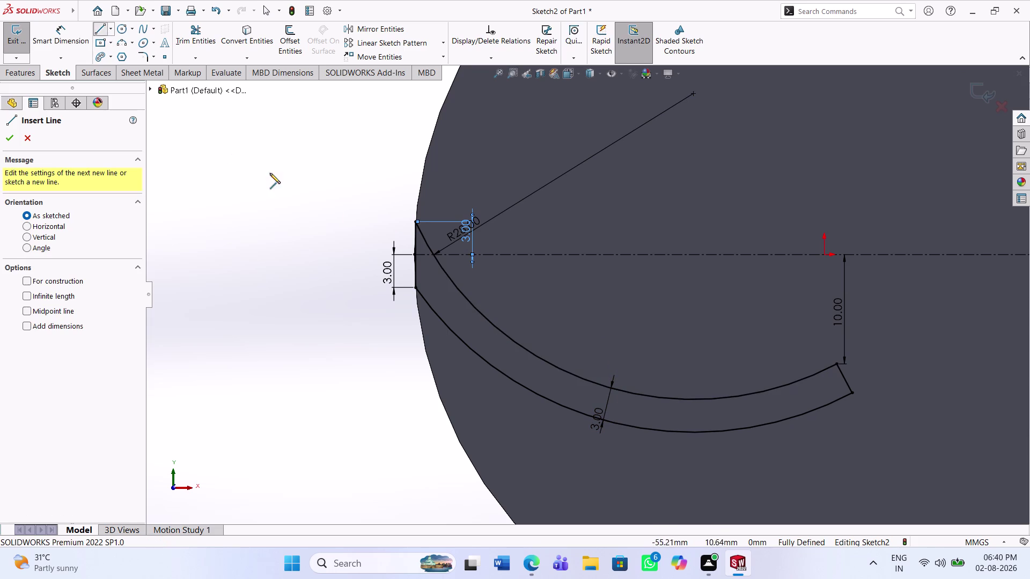
Draw a cutting line across both vane arcs partway along.
click(596, 384)
click(583, 417)
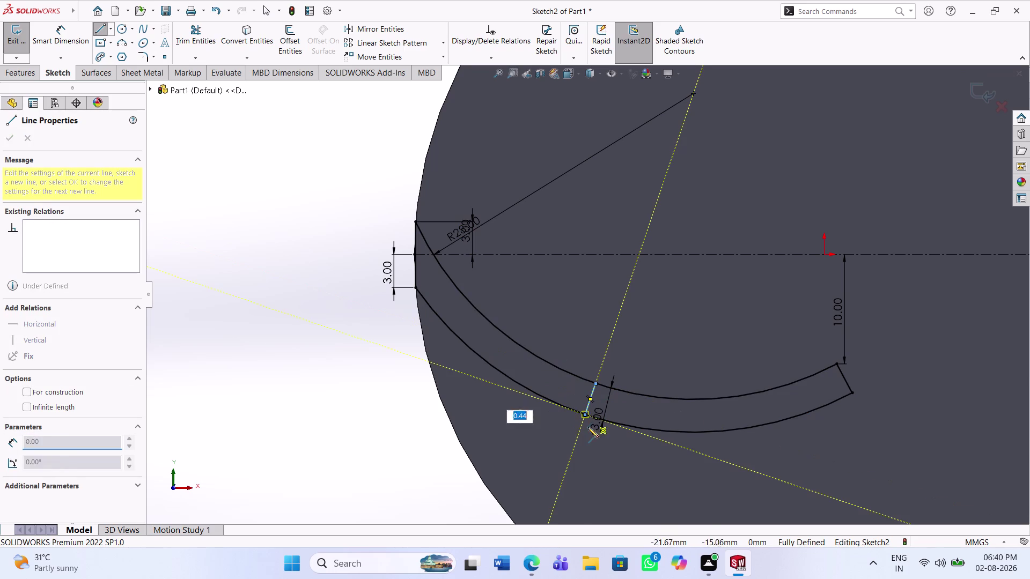
key(Escape)
key(Escape)
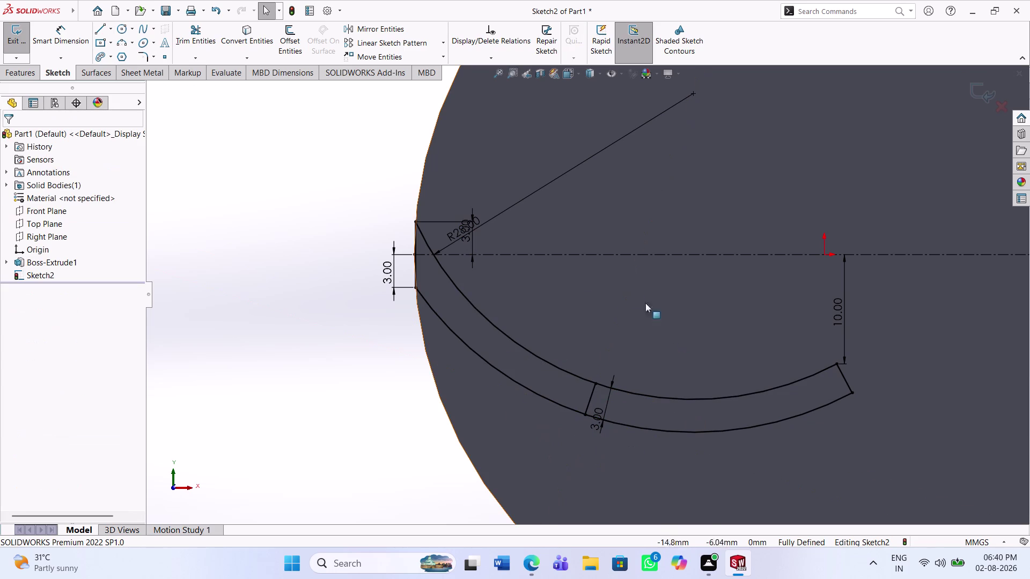
Trim off the outer parts of both arcs and the old end line, accepting the warning.
click(206, 34)
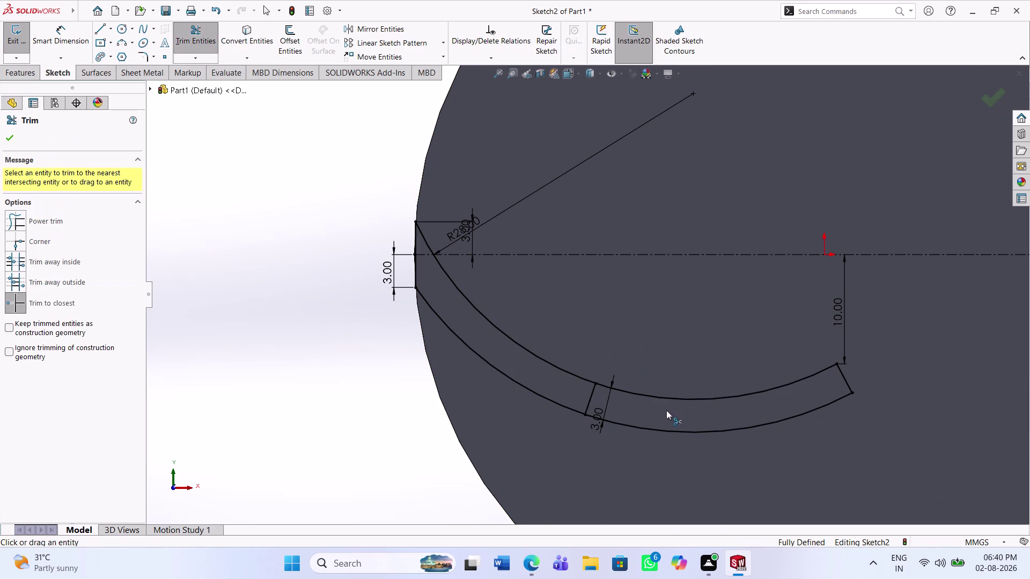
click(662, 398)
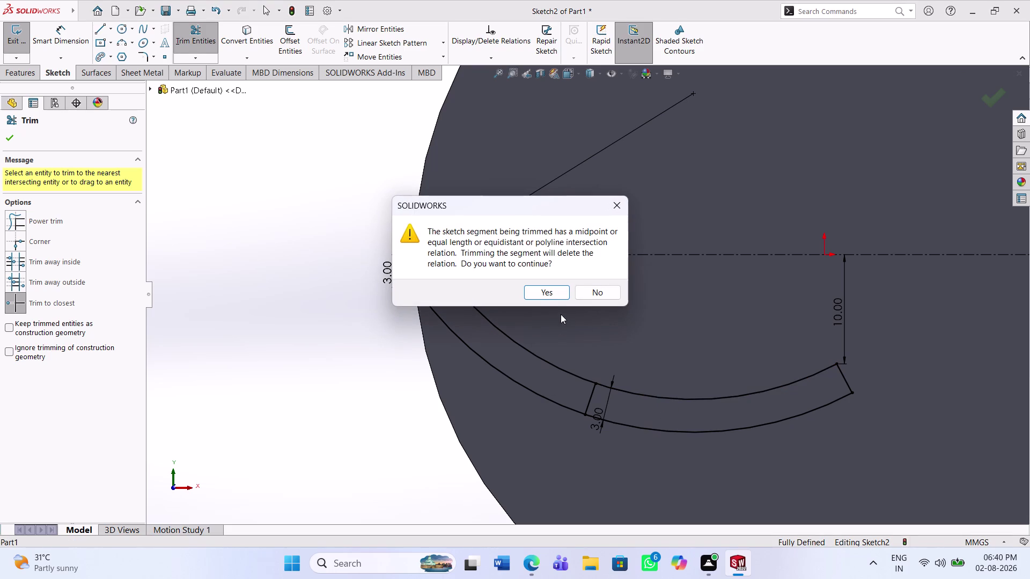
click(548, 289)
click(644, 430)
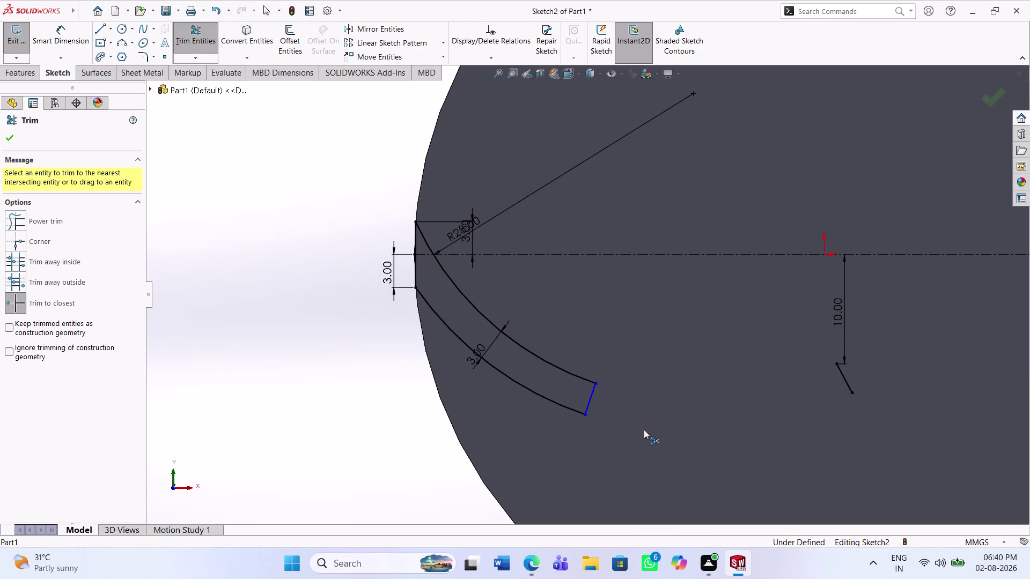
click(844, 377)
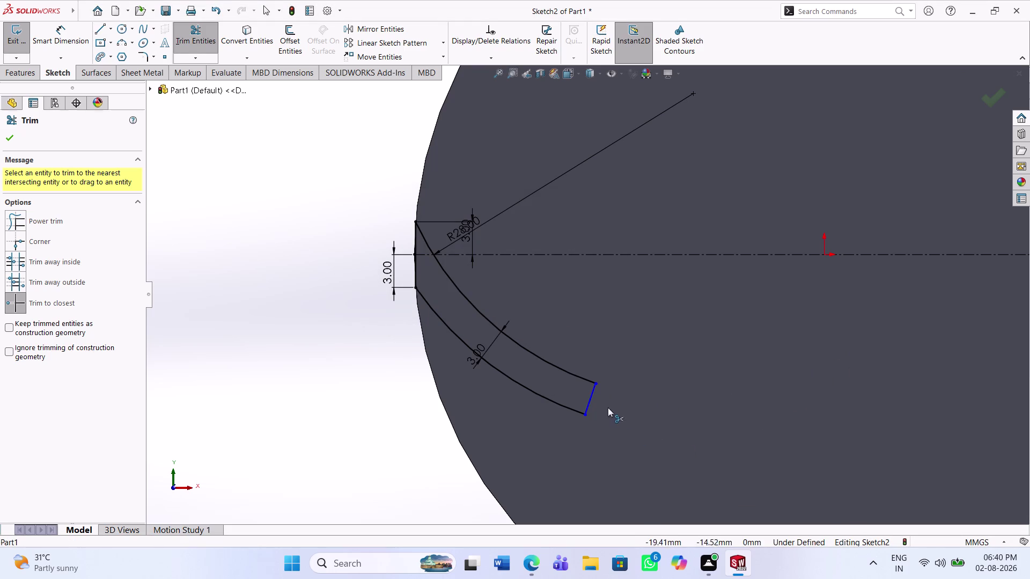
click(608, 430)
key(Escape)
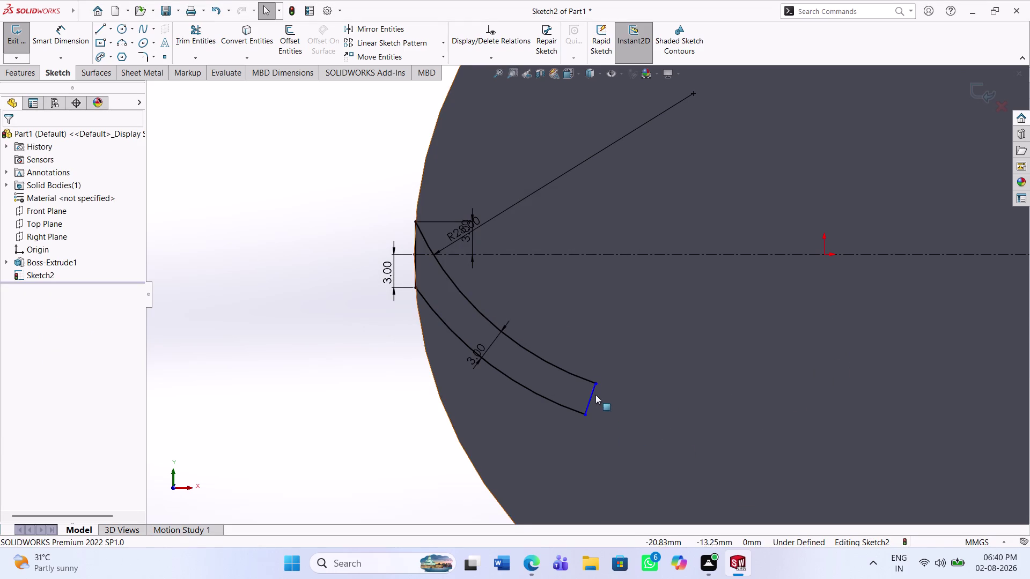
scroll(up, 3)
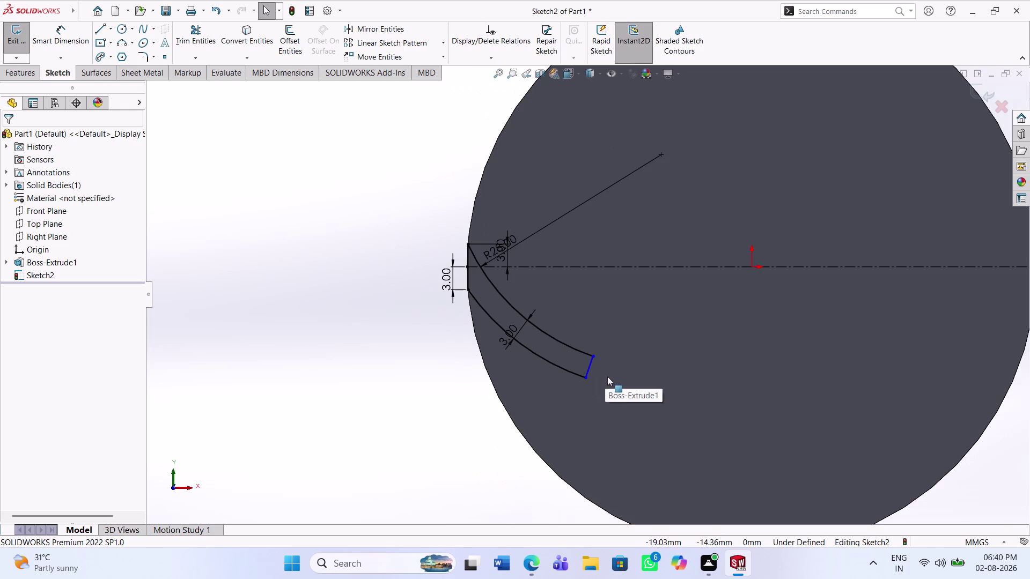
Add a vertical dimension from the vane's new outer corner to the centreline.
click(607, 381)
click(614, 370)
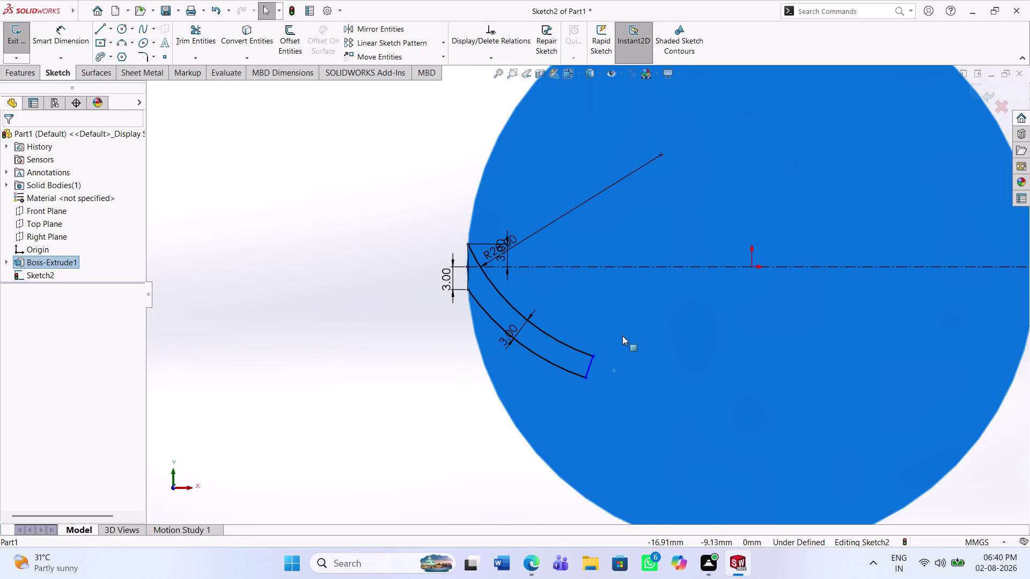
key(Escape)
click(54, 29)
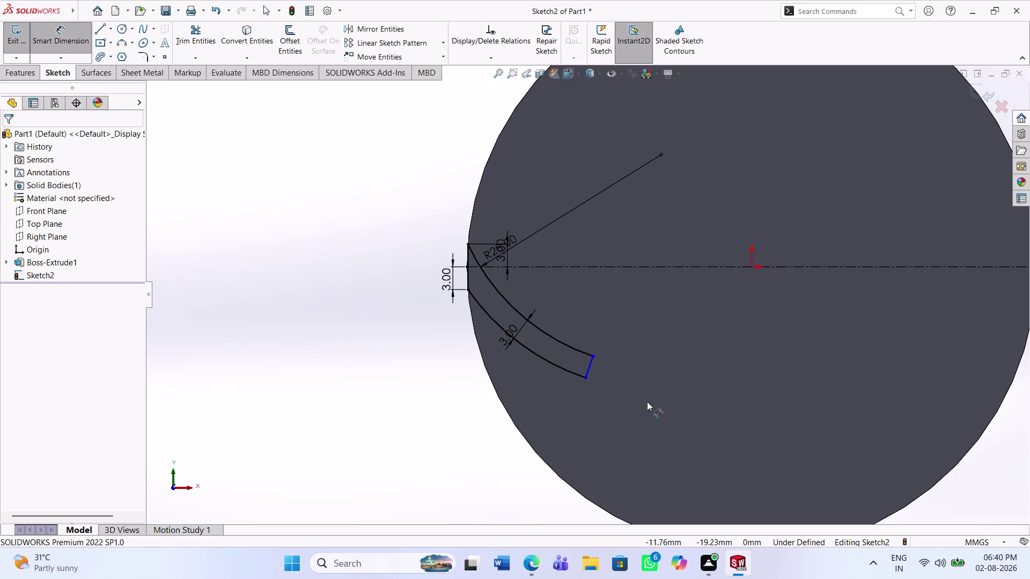
click(593, 355)
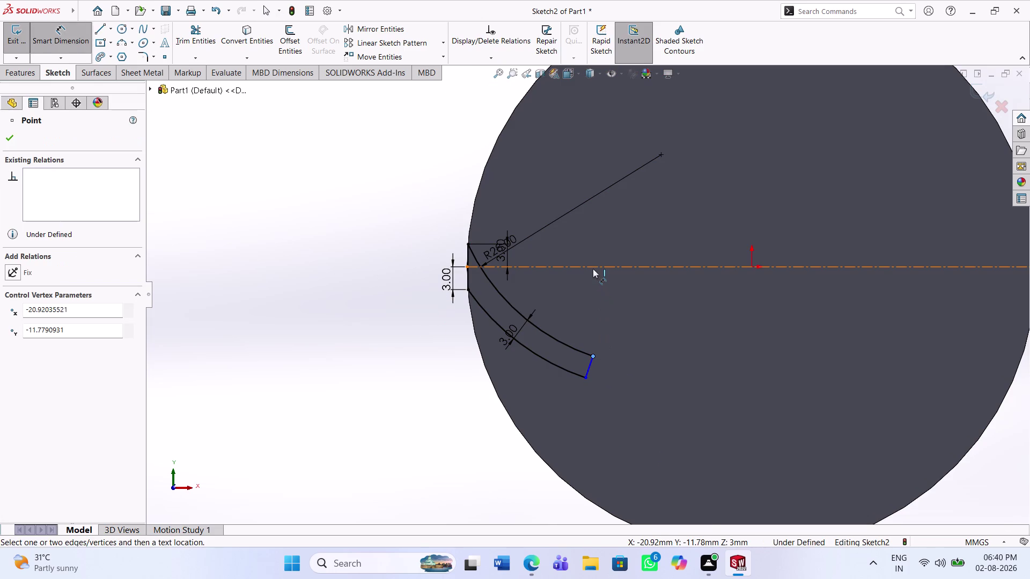
click(592, 267)
click(596, 299)
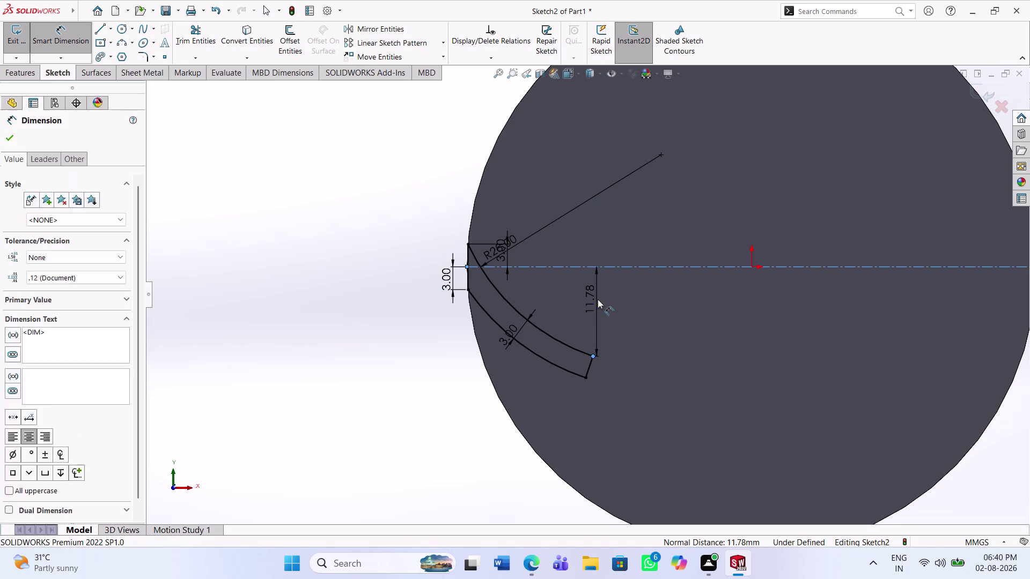
text(10)
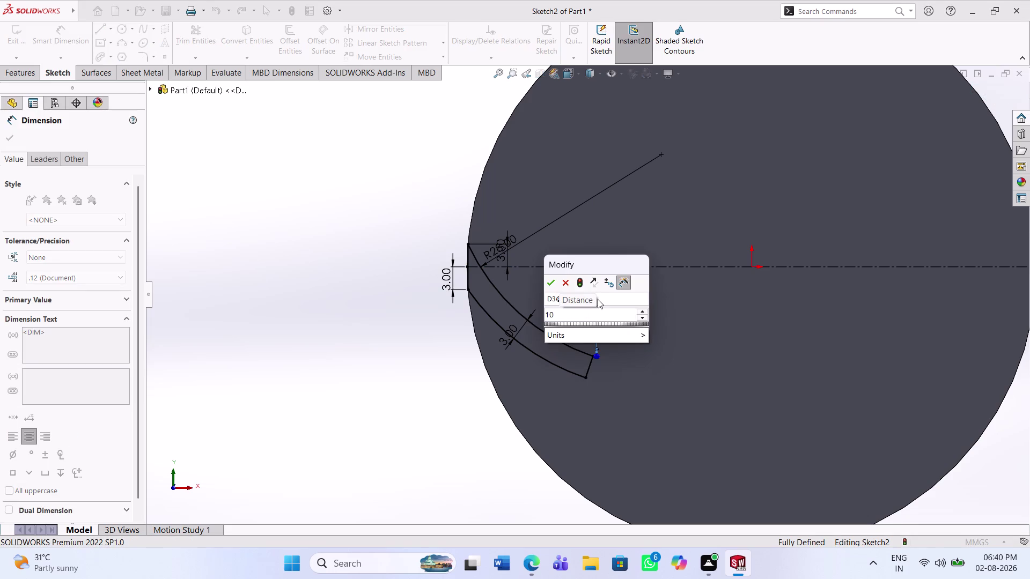
key(BackSpace)
key(BackSpace)
key(8)
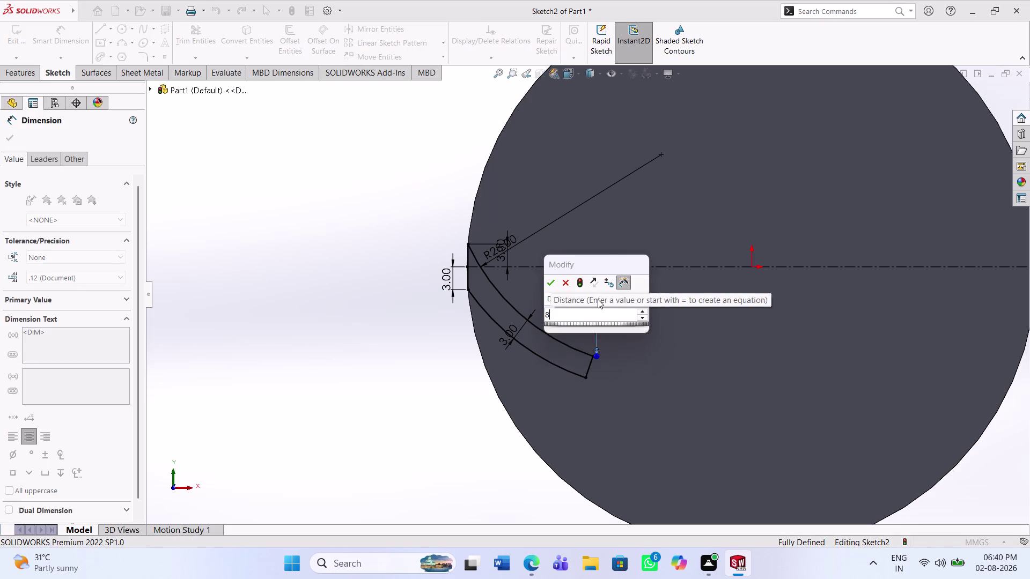
key(Return)
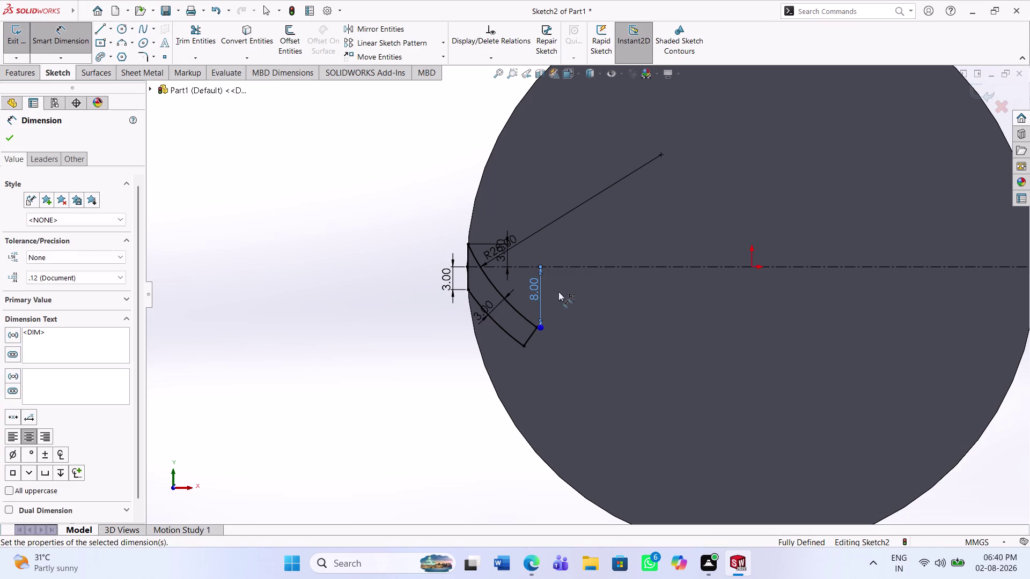
Set the tip dimension to 10, then try 15 and dismiss the invalid-geometry warning.
click(536, 283)
text(10)
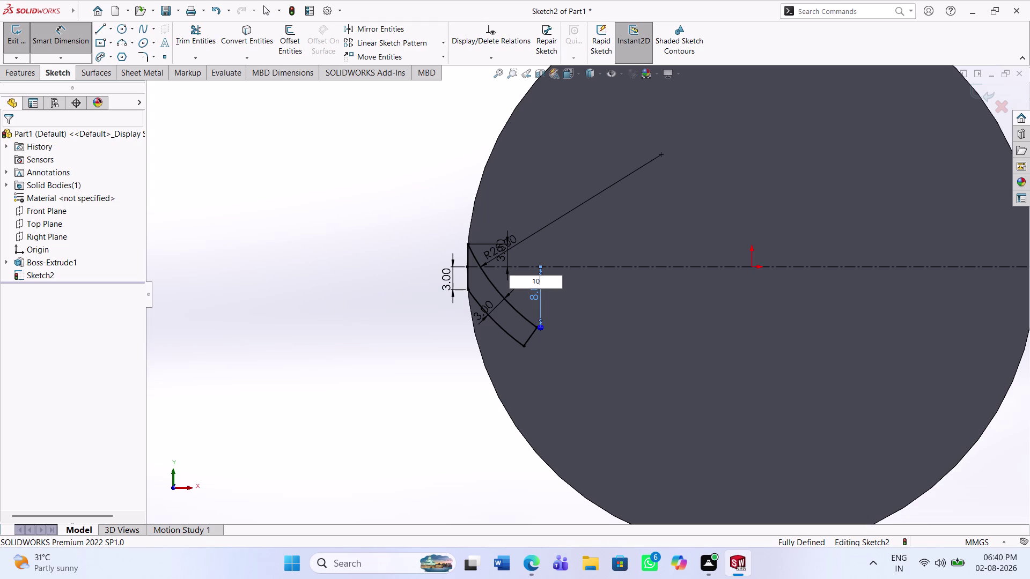
key(Return)
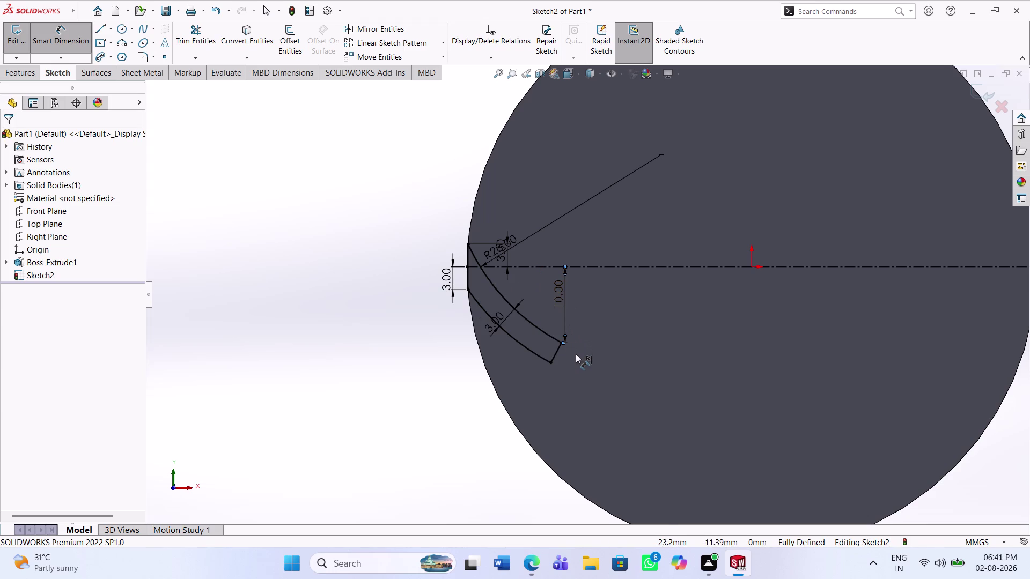
click(560, 289)
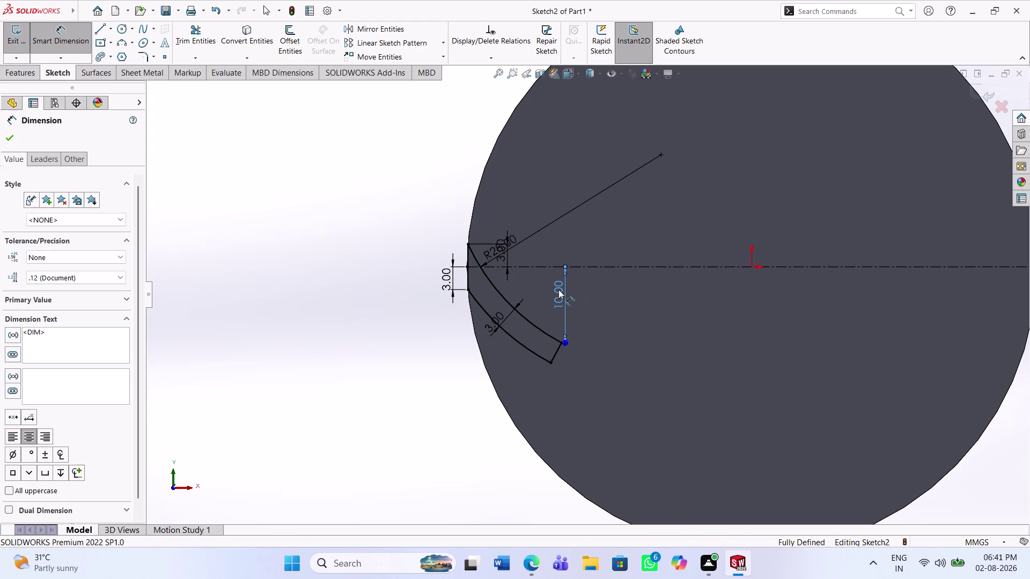
click(598, 294)
click(560, 296)
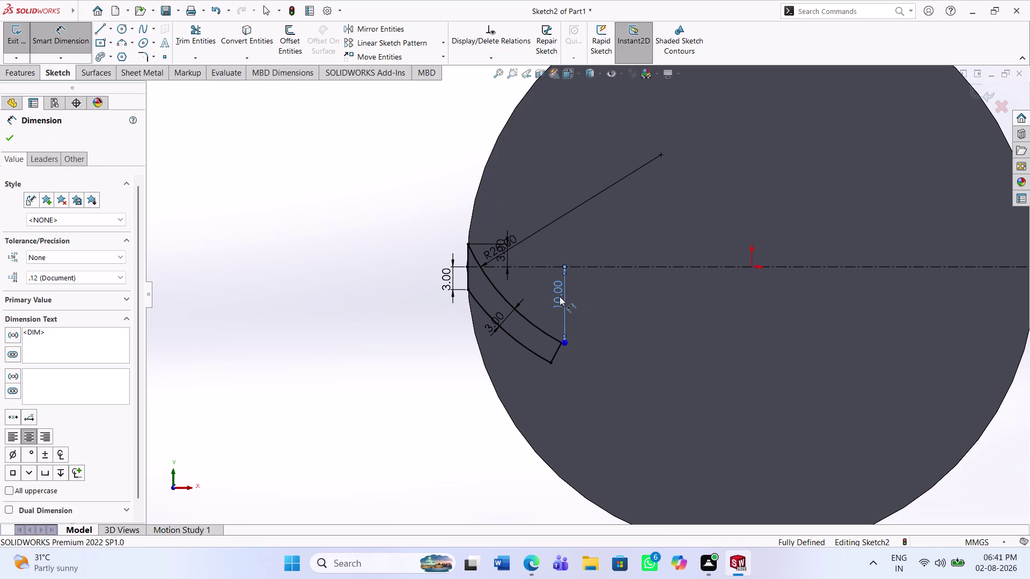
double_click(559, 297)
text(15)
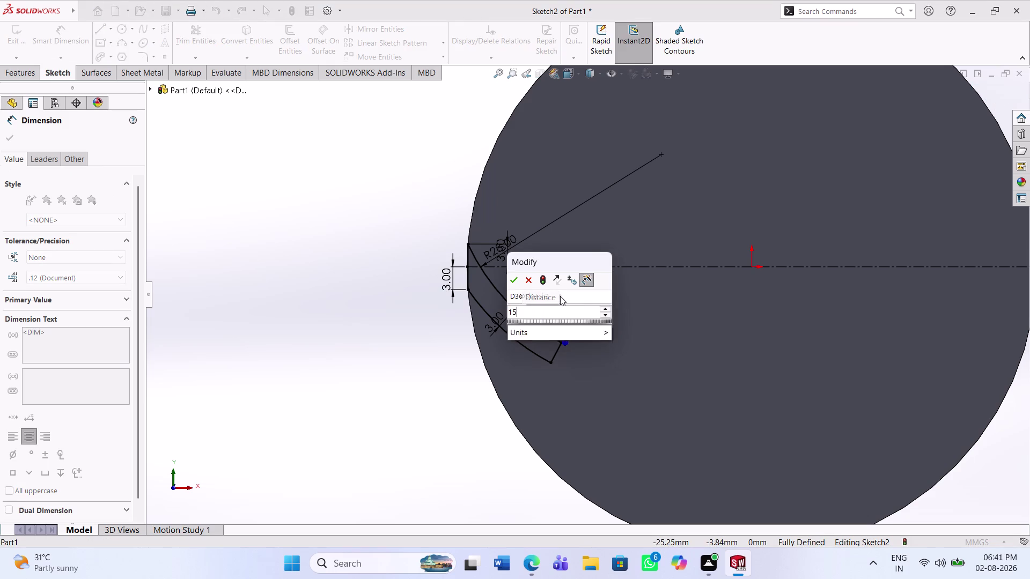
text(.)
key(BackSpace)
key(Return)
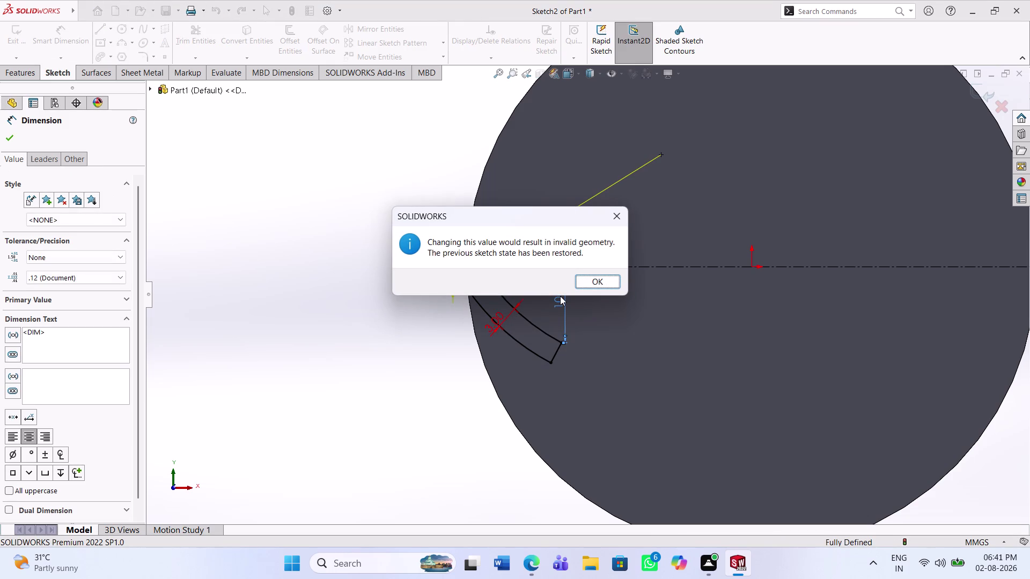
key(Escape)
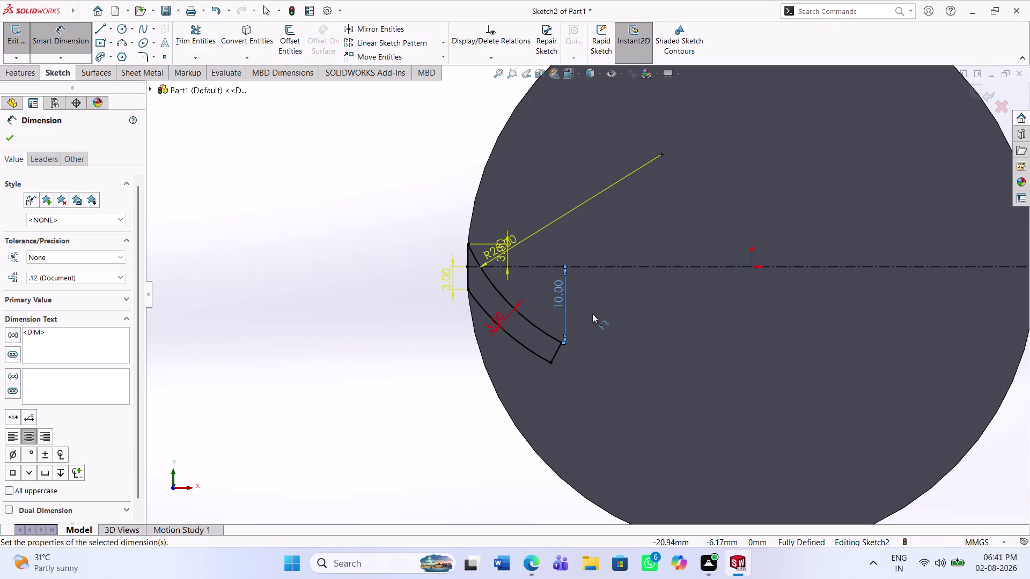
Undo the recent changes and drag the 11.78 dimension off the disc.
key(ctrl+z)
key(ctrl+z)
key(ctrl+z)
key(ctrl+z)
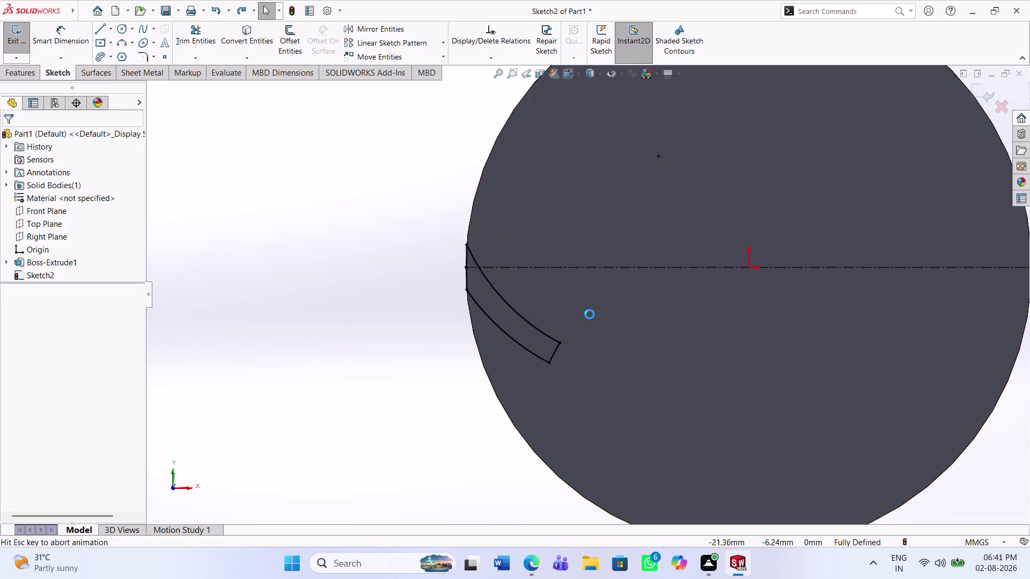
key(ctrl+z)
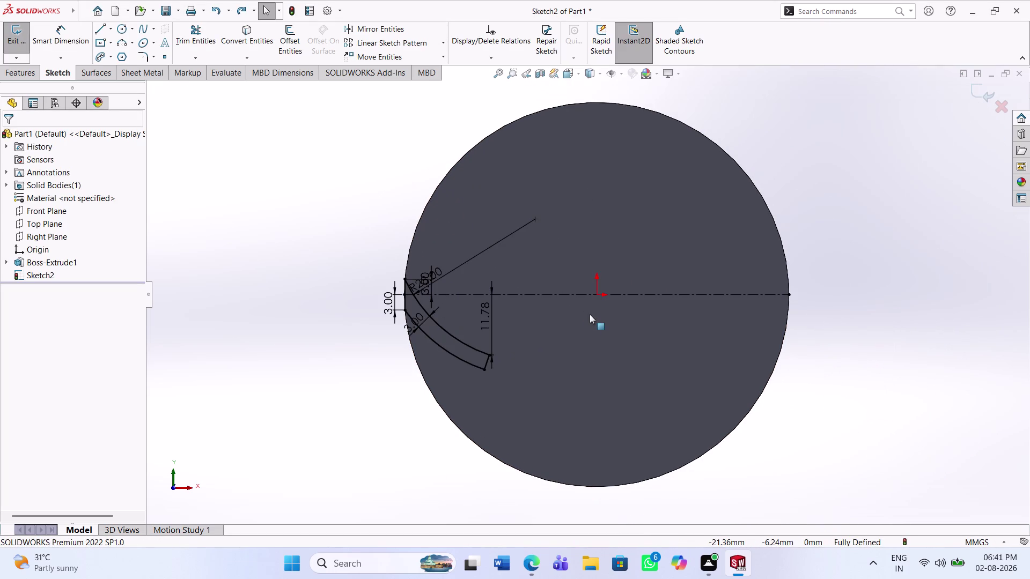
drag(489, 315, 431, 335)
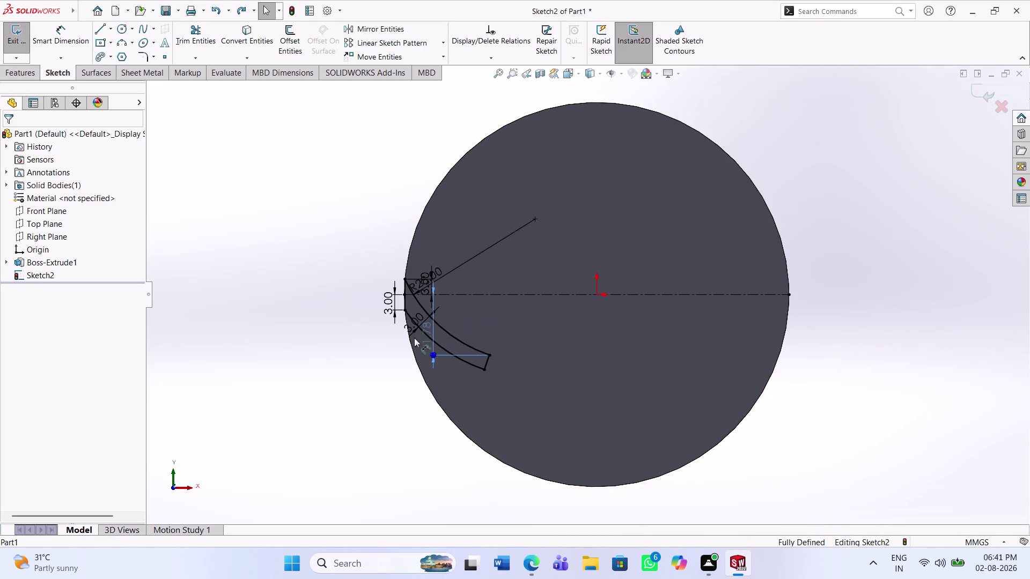
drag(431, 335, 344, 350)
key(Escape)
key(Escape)
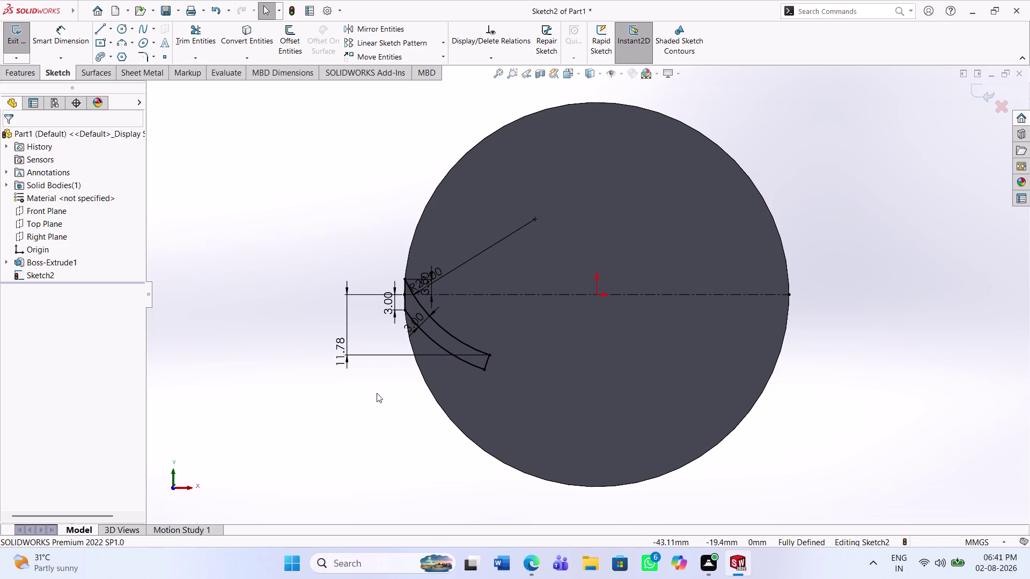
Delete the 11.78 tip-height dimension, leaving the vane end free.
right_click(362, 348)
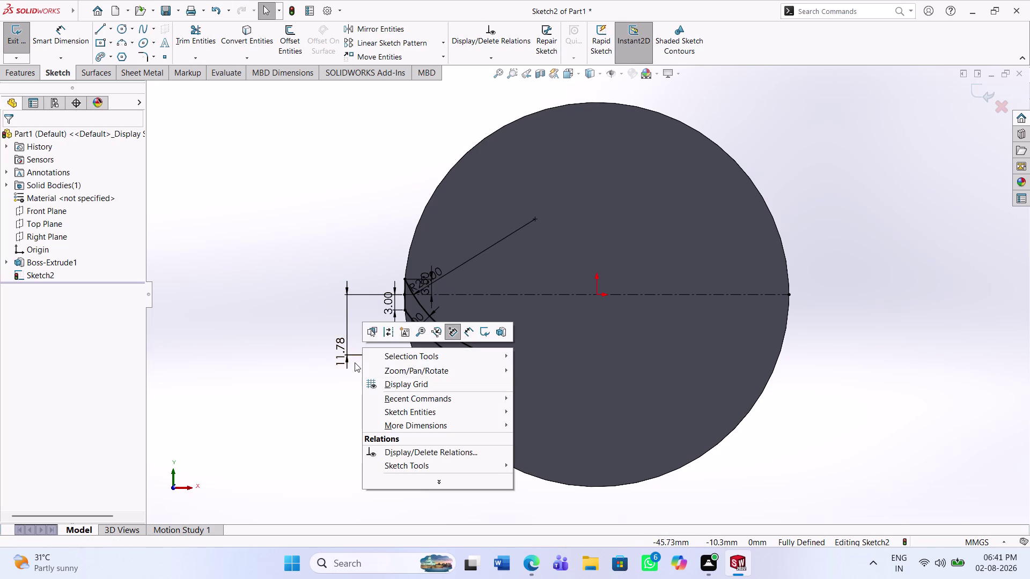
click(345, 356)
right_click(345, 357)
key(Escape)
key(Escape)
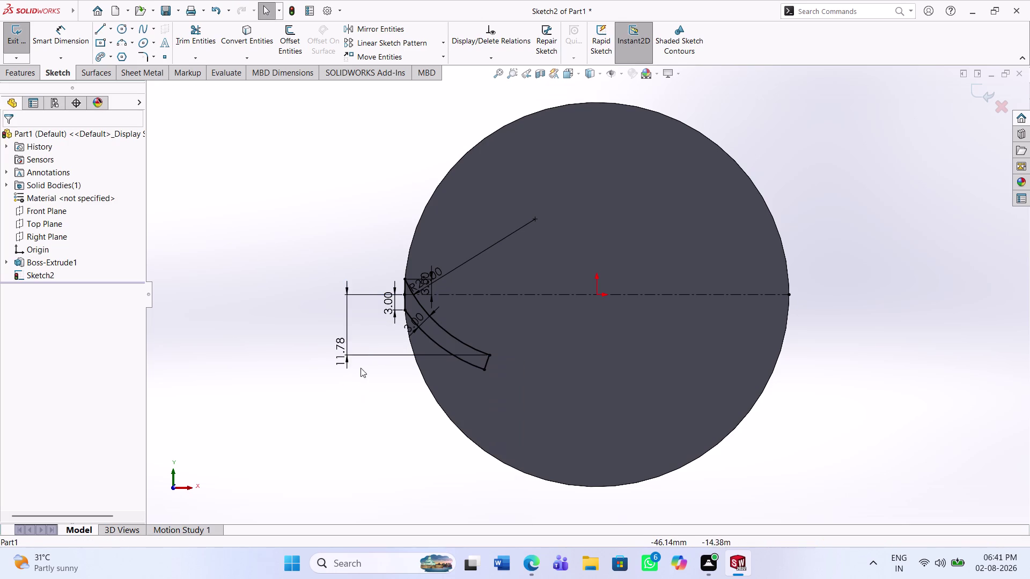
key(Escape)
right_click(350, 329)
click(380, 393)
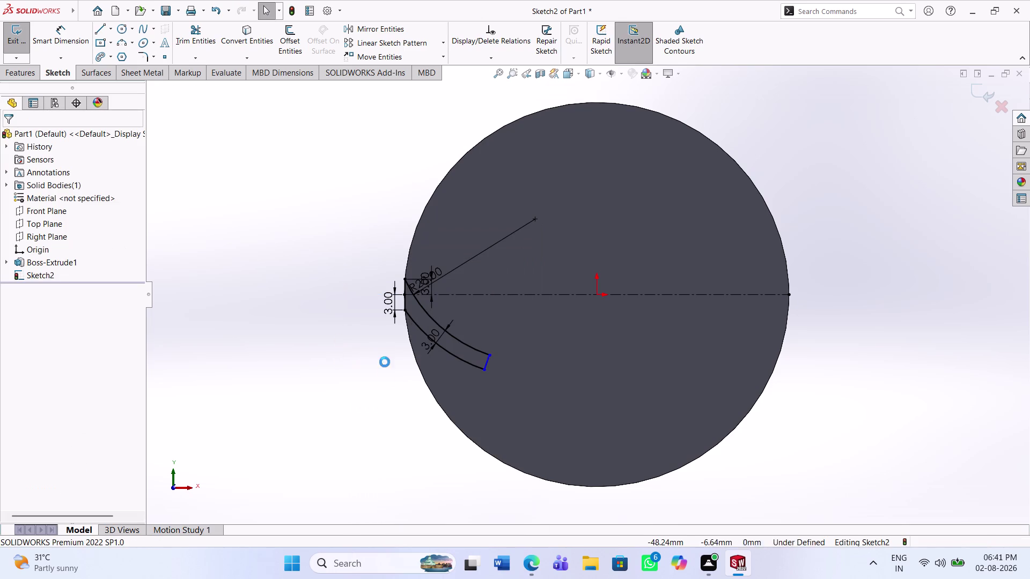
scroll(down, 3)
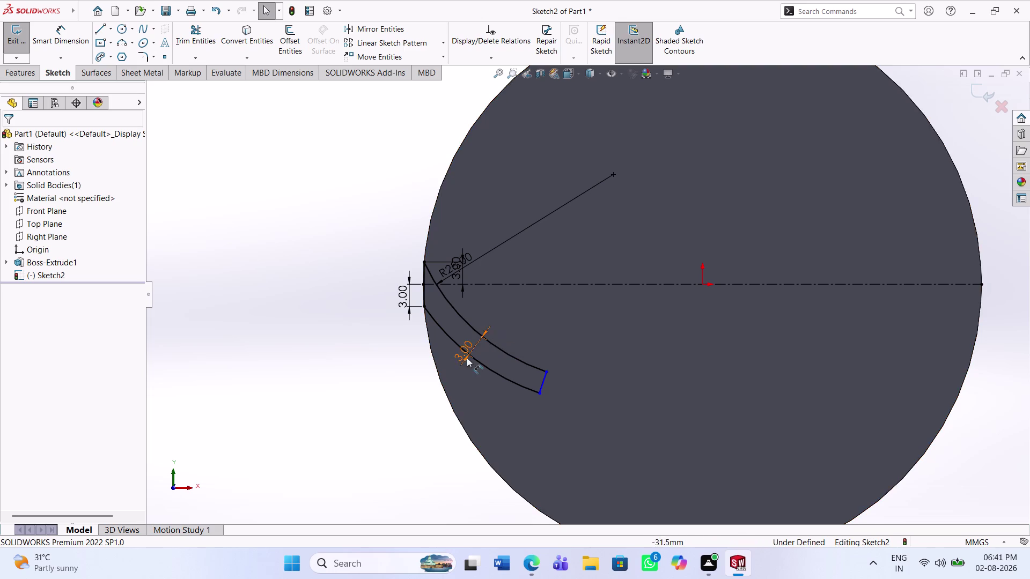
click(110, 27)
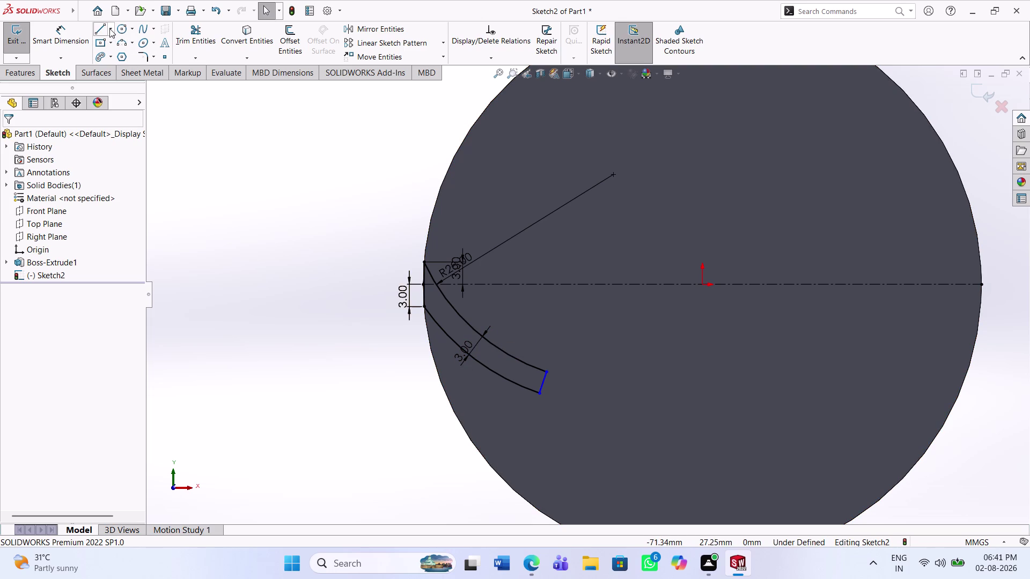
click(113, 52)
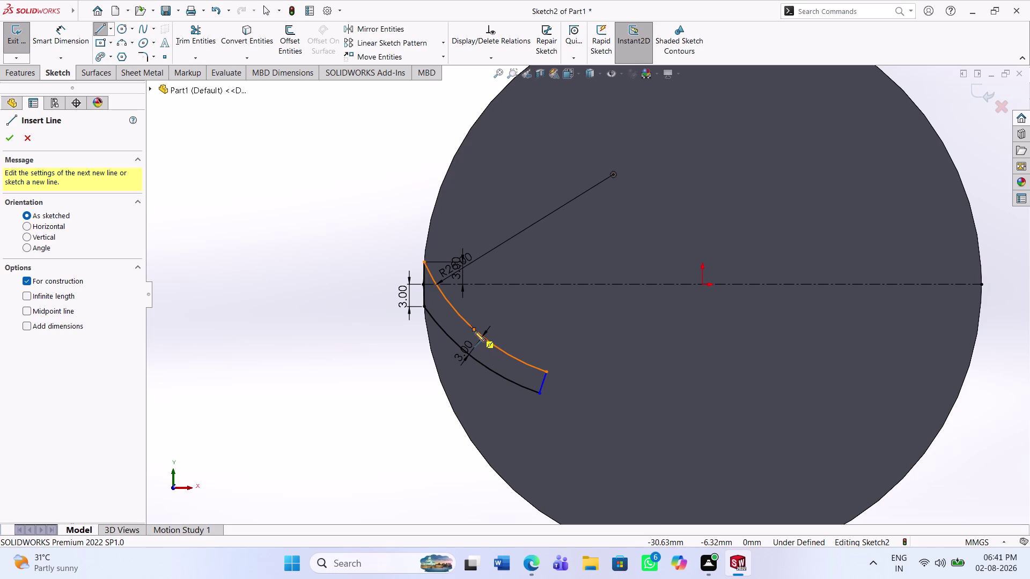
click(474, 331)
click(529, 331)
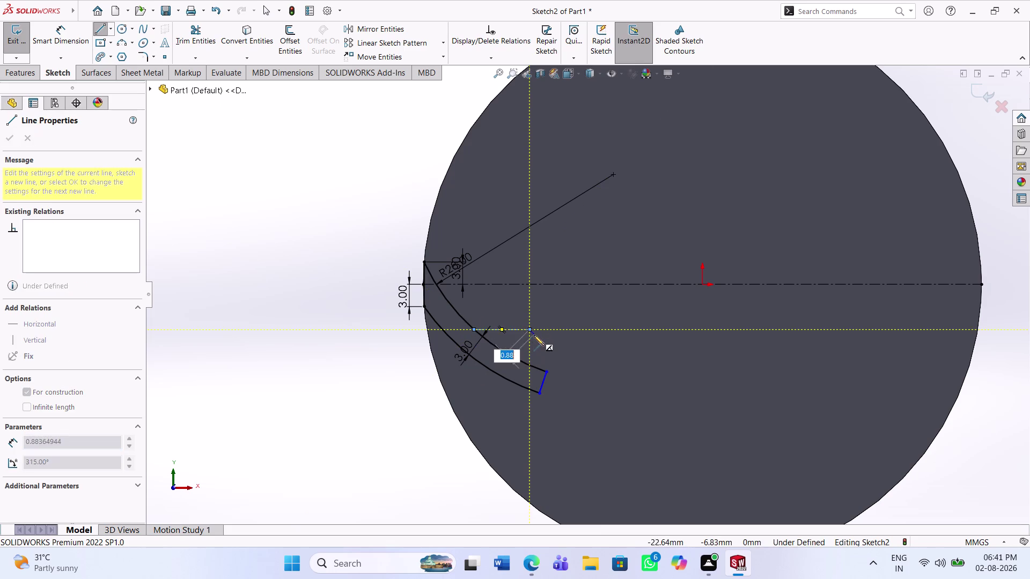
key(Escape)
key(Escape)
click(88, 39)
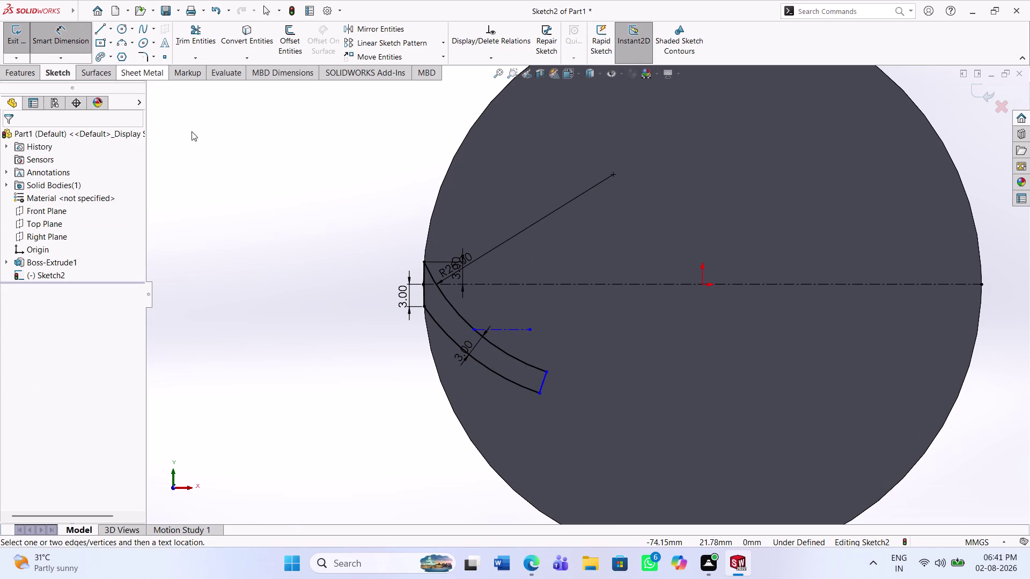
click(508, 284)
click(514, 328)
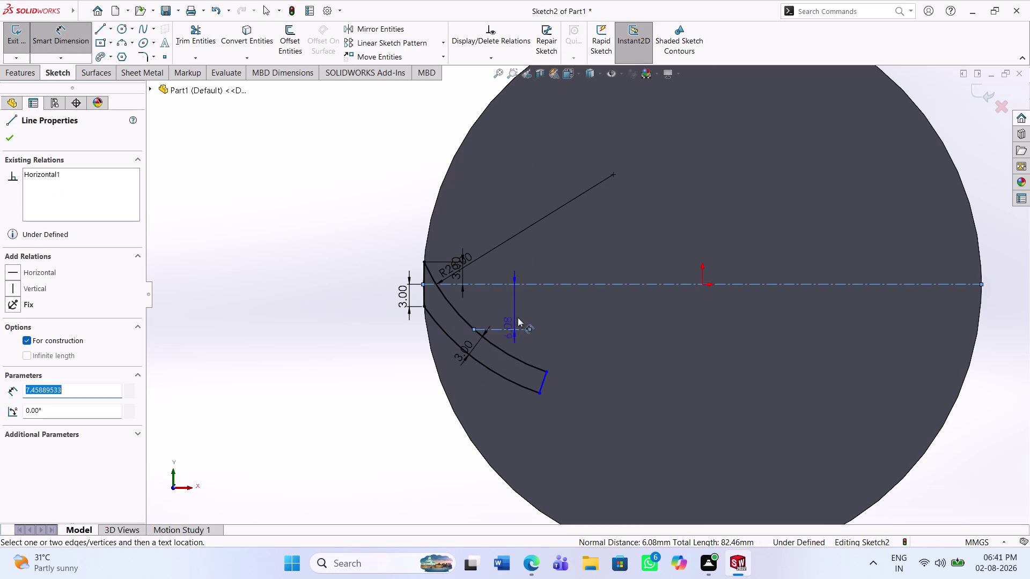
click(520, 312)
key(3)
key(Return)
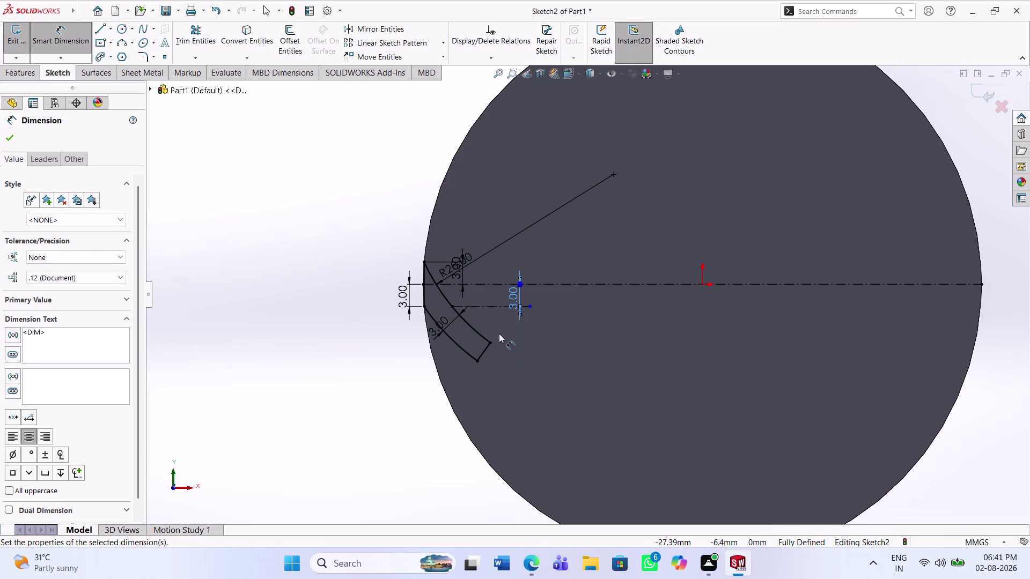
click(516, 295)
click(514, 295)
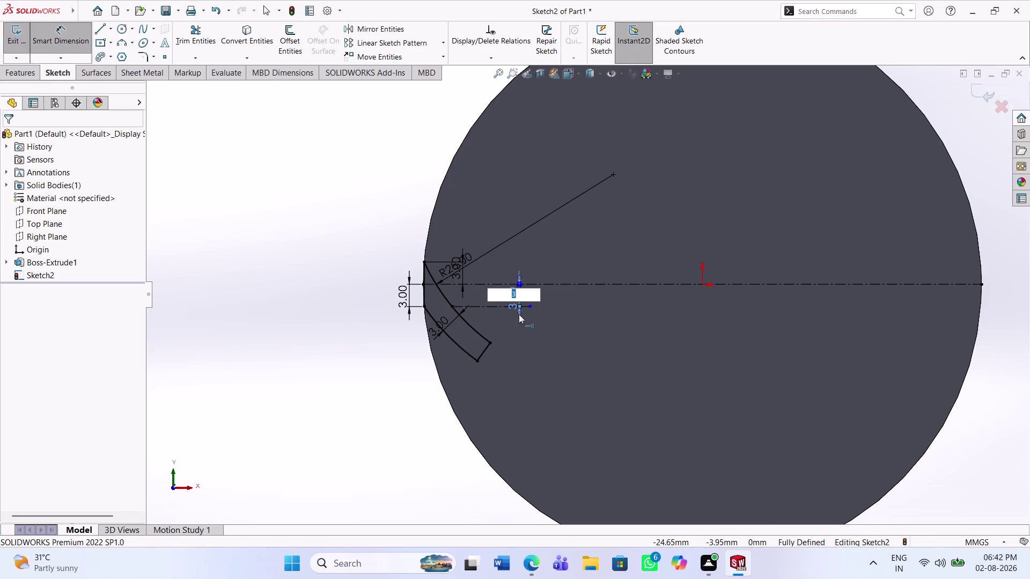
key(Escape)
drag(492, 338, 427, 301)
key(Escape)
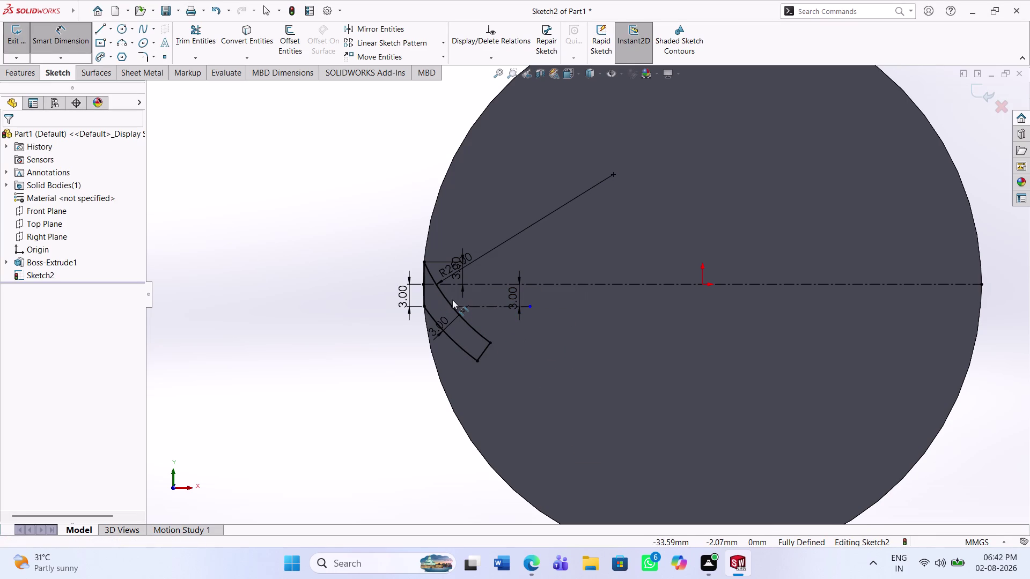
key(ctrl+z)
key(ctrl+z)
key(ctrl+z)
key(ctrl+z)
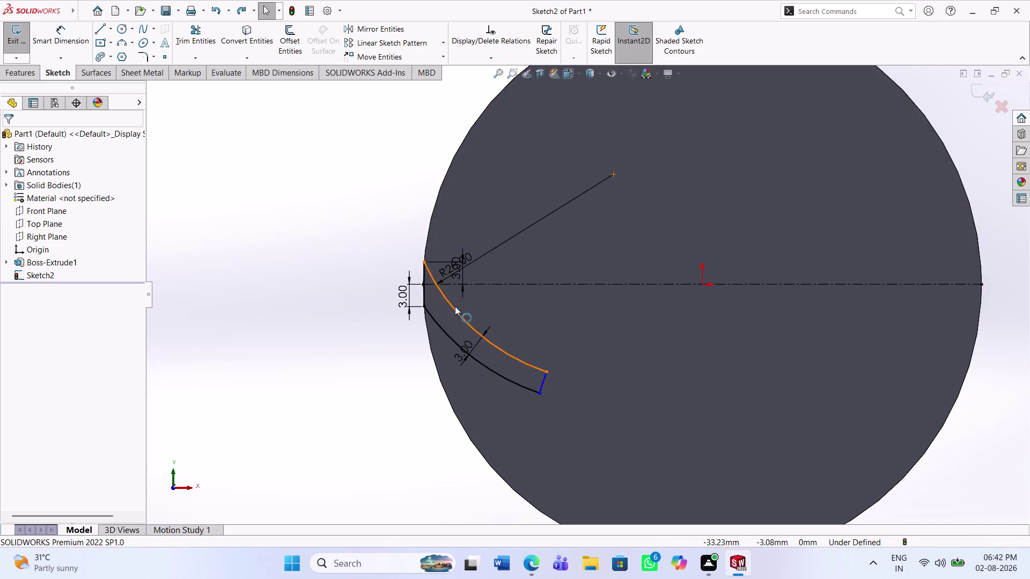
Undo Sketch2 back to the fully defined centreline, removing every vane arc and dimension.
key(ctrl+z)
key(ctrl+z)
key(ctrl+z)
key(ctrl+z)
key(ctrl+z)
key(ctrl+z)
key(ctrl+z)
key(ctrl+z)
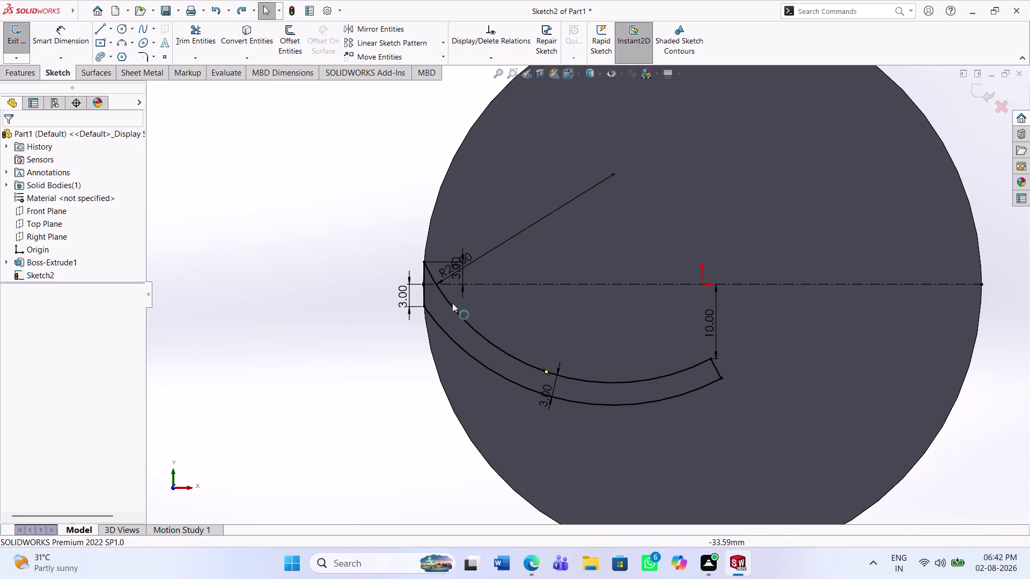
key(ctrl+z)
key(ctrl+z)
key(ctrl+z)
key(ctrl+z)
key(ctrl+z)
key(ctrl+z)
key(ctrl+z)
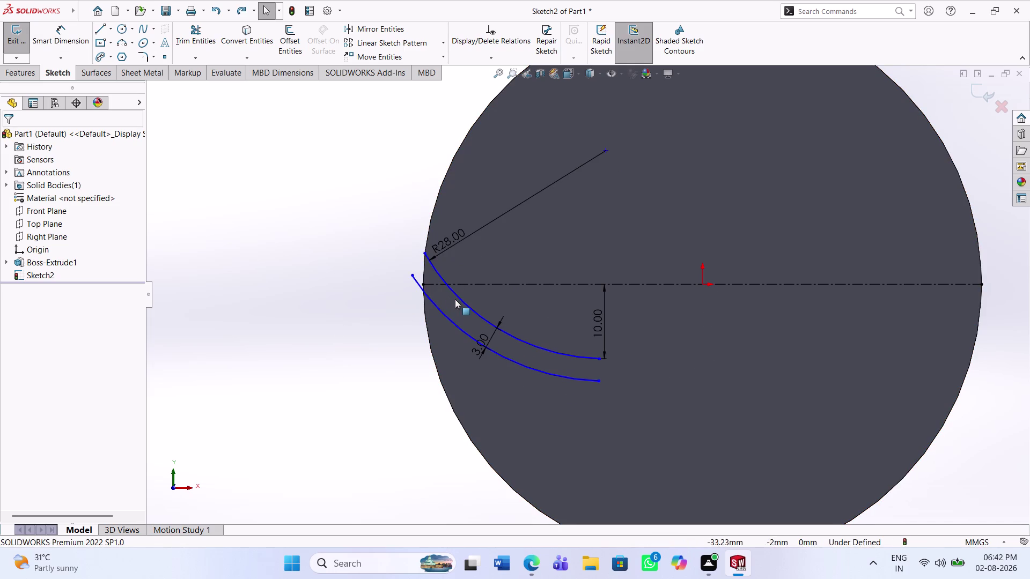
key(ctrl+z)
key(ctrl+z)
key(ctrl+z)
key(ctrl+z)
key(ctrl+z)
key(ctrl+z)
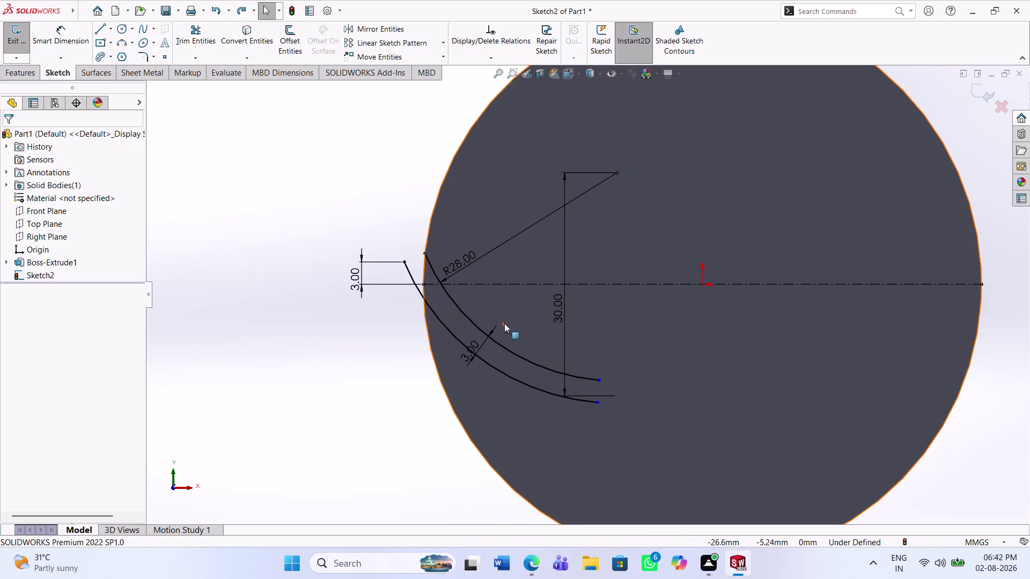
key(ctrl+z)
key(ctrl+z)
key(ctrl+z)
key(ctrl+z)
key(ctrl+z)
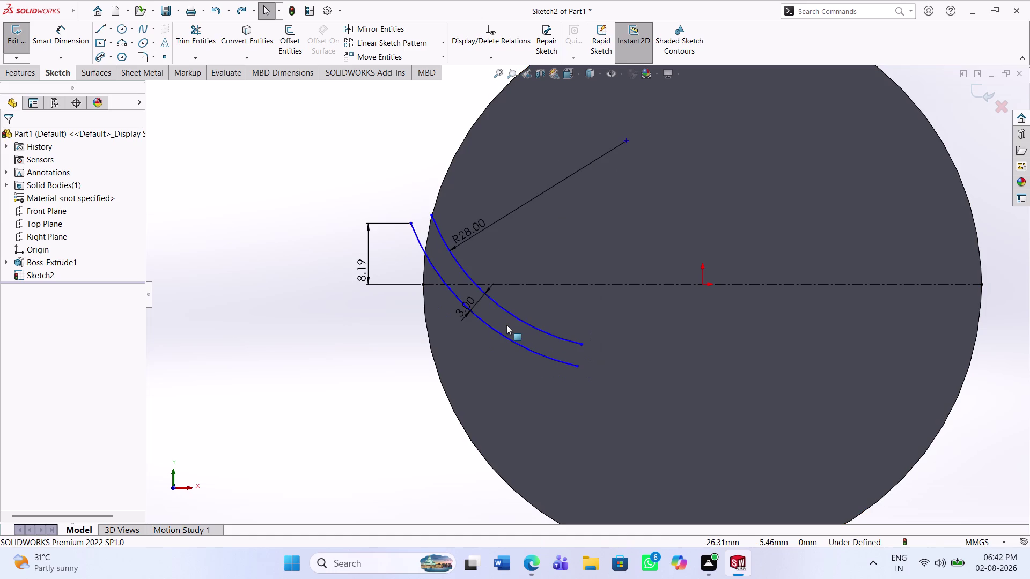
key(ctrl+z)
key(ctrl+z)
key(ctrl+z)
key(ctrl+z)
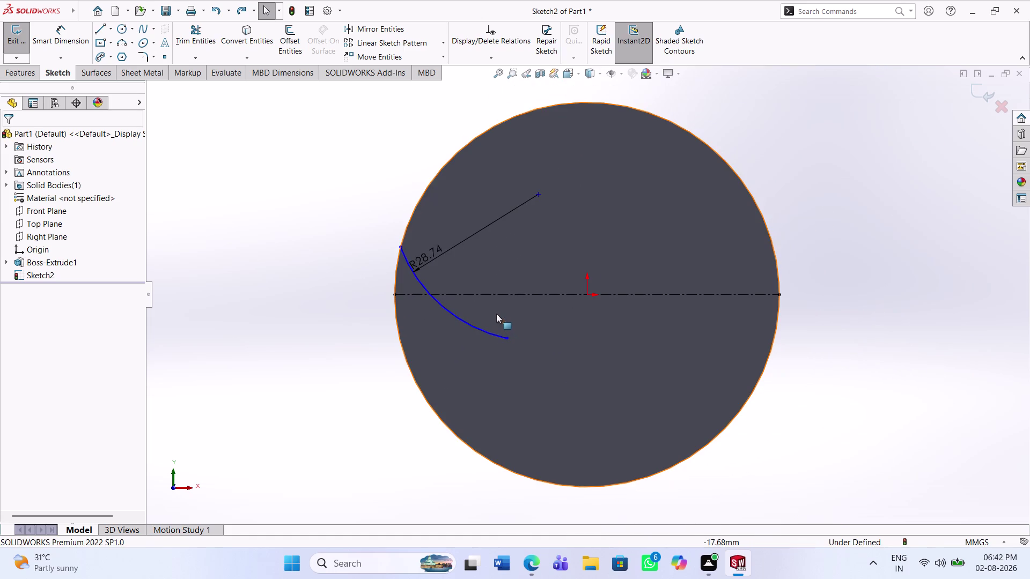
key(ctrl+z)
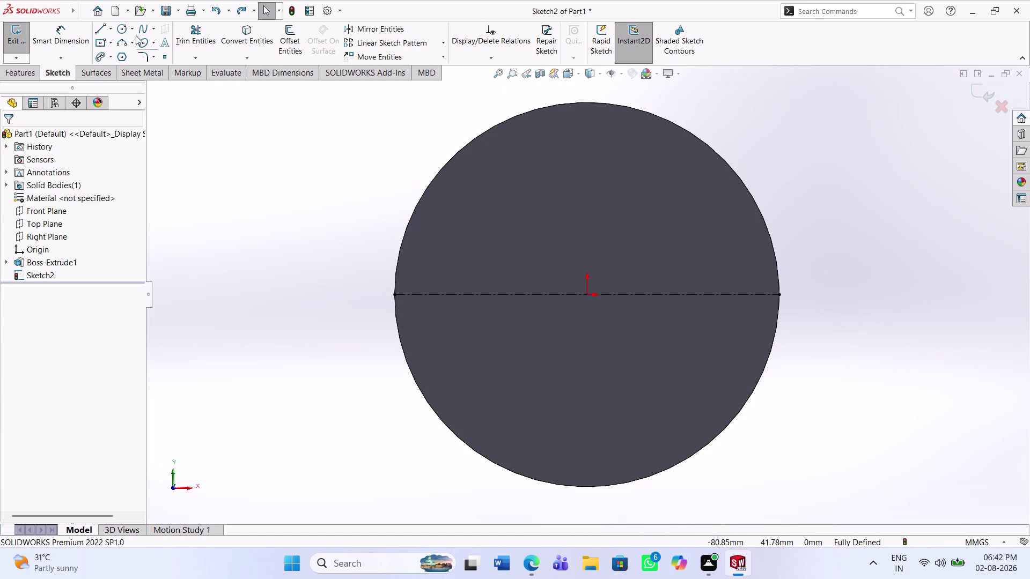
Draw a 3 Point Arc curving inward from the disc's left edge.
click(127, 44)
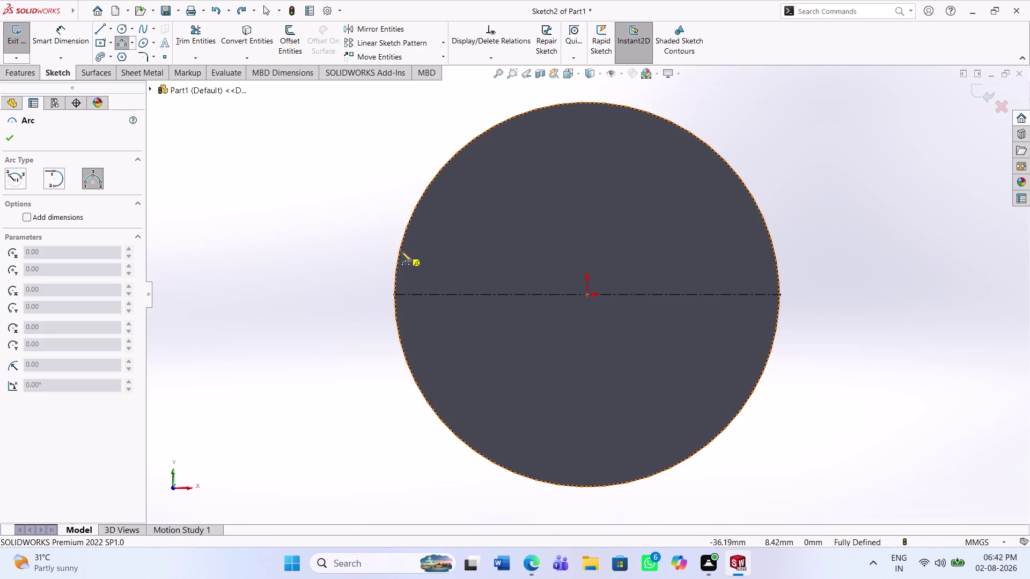
click(401, 252)
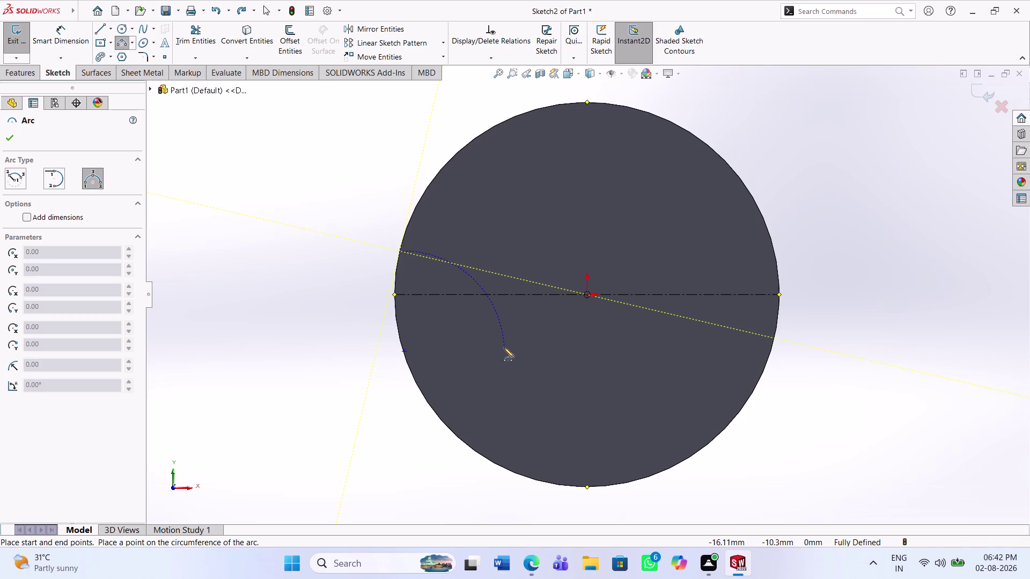
click(489, 318)
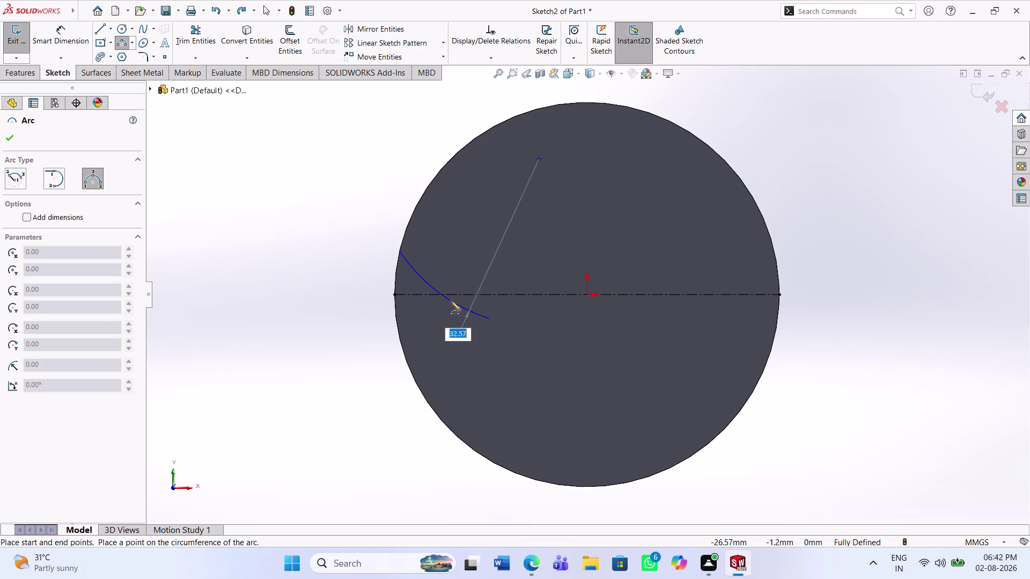
click(451, 301)
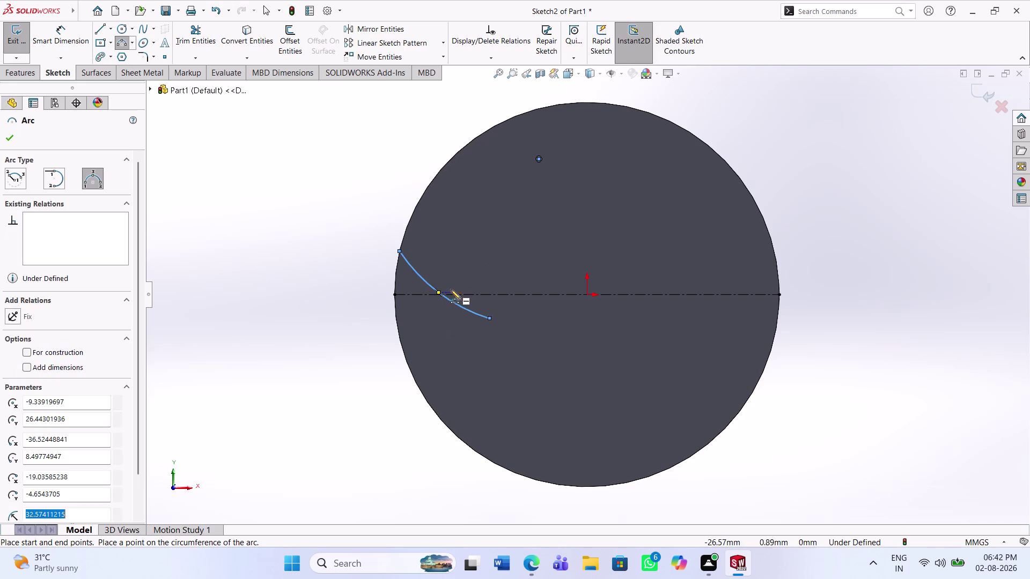
key(Escape)
Dimension the new vane arc's radius to 28 mm.
click(72, 55)
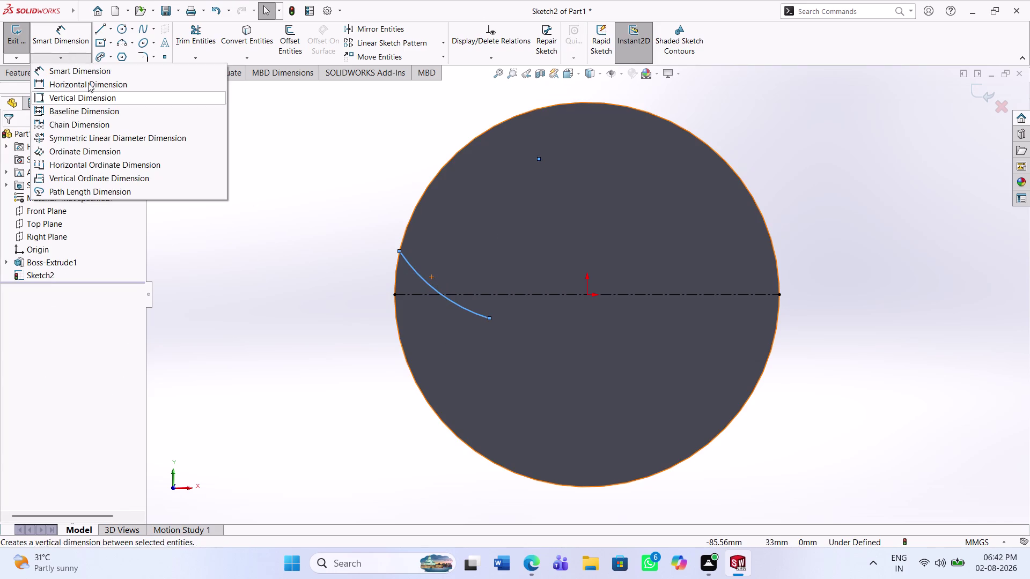
click(64, 45)
click(443, 293)
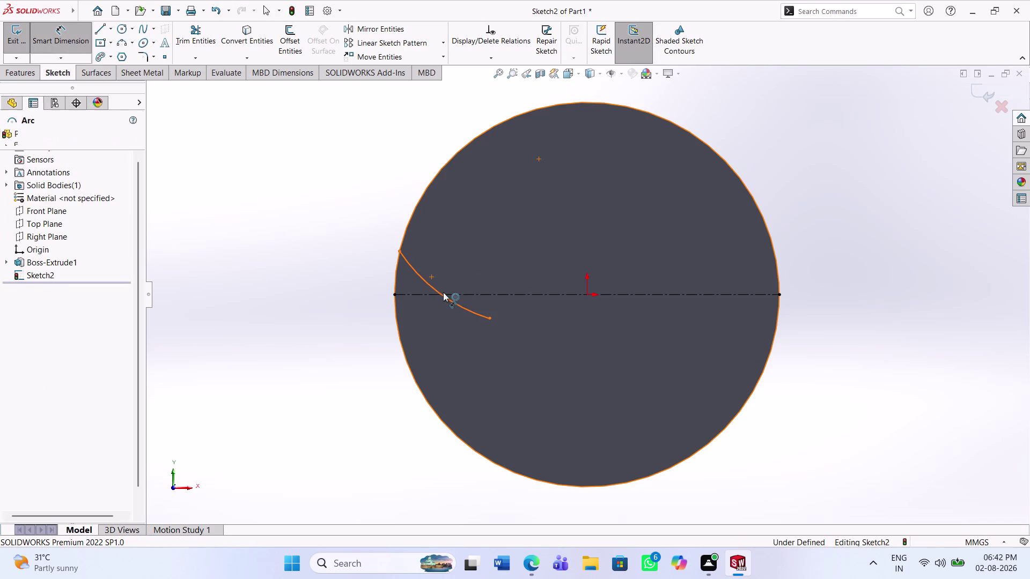
click(449, 278)
text(2)
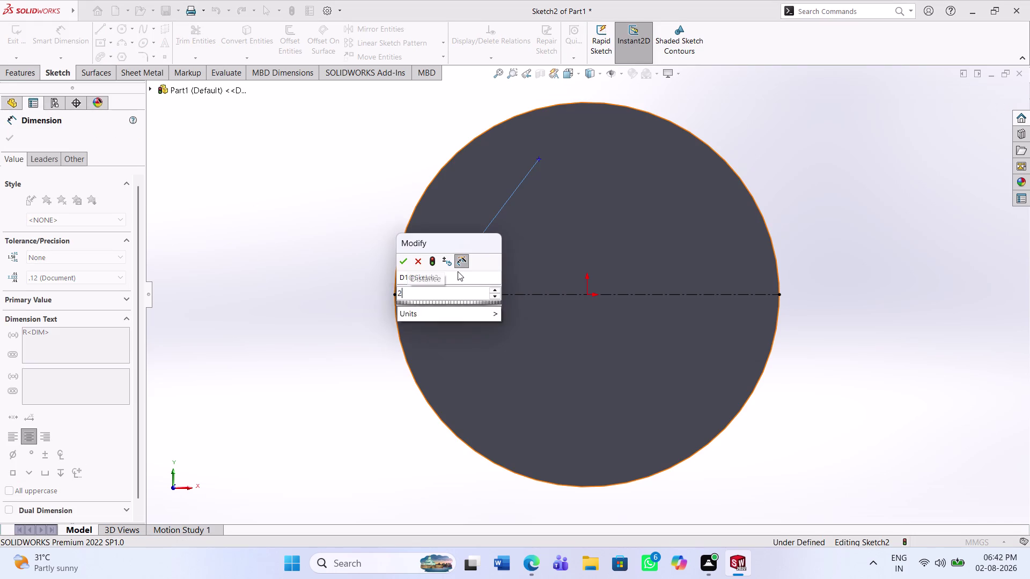
text(8)
key(Return)
click(483, 259)
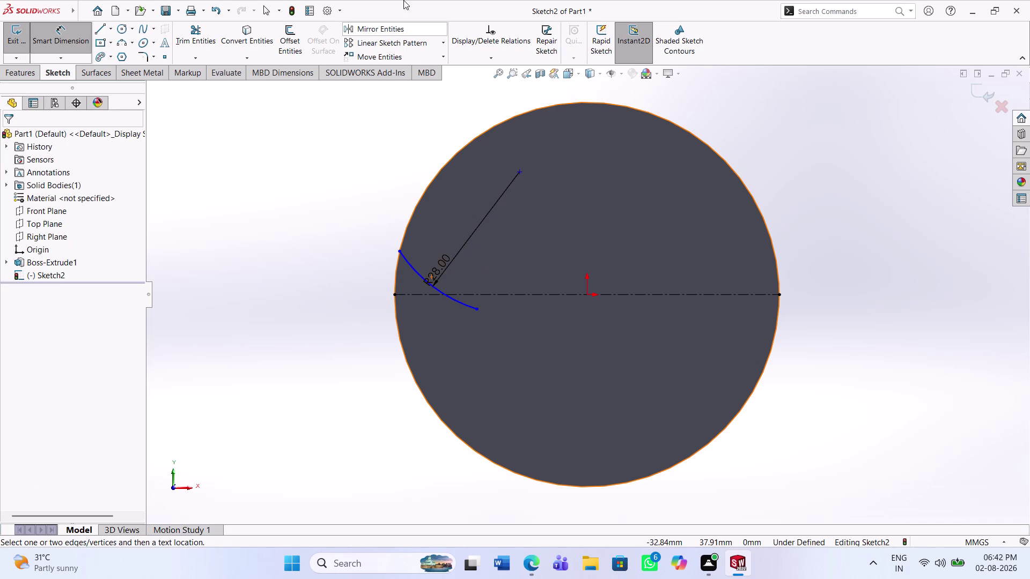
click(298, 29)
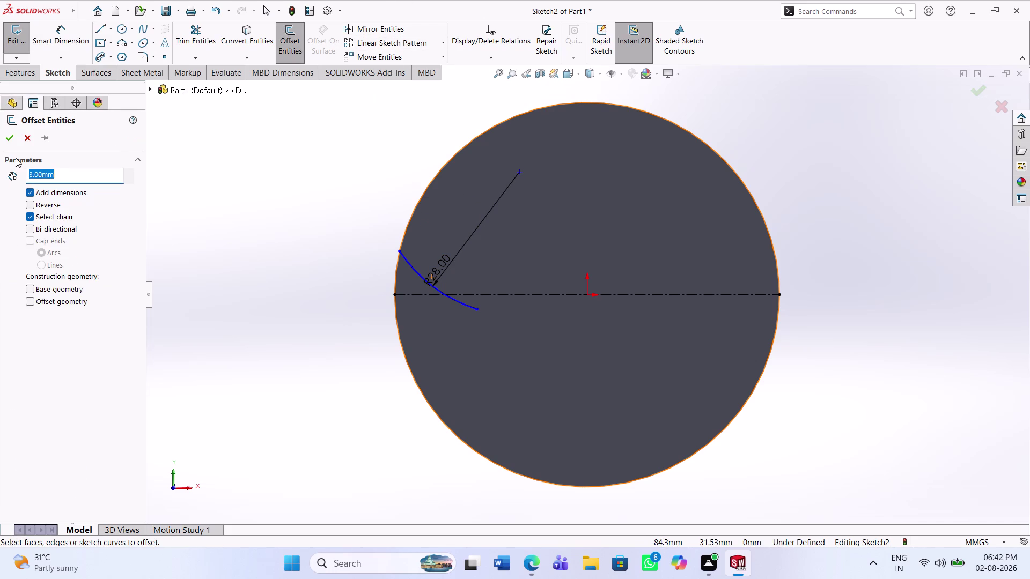
Offset the 28 mm vane arc outward by 3 mm.
click(461, 300)
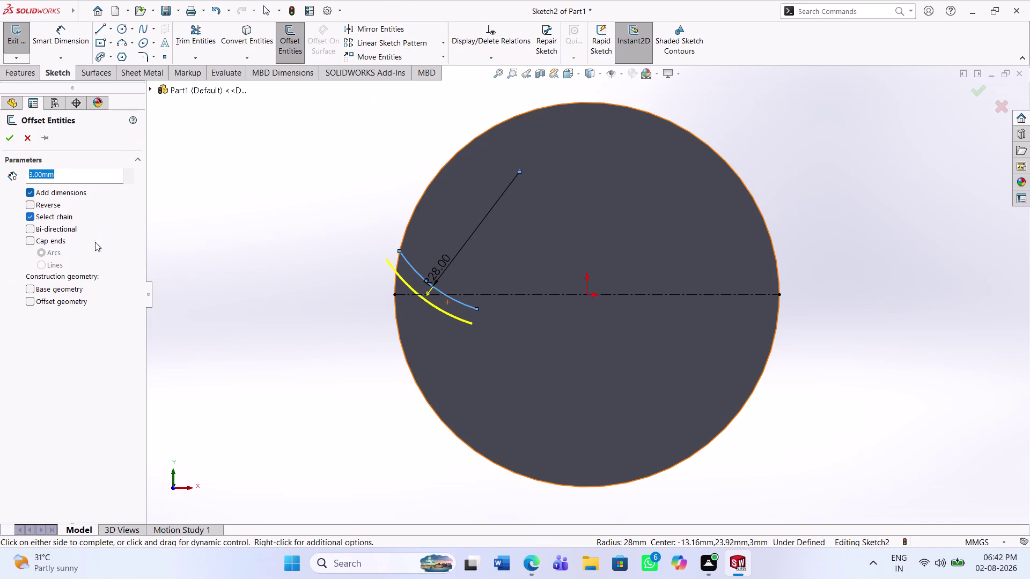
click(7, 143)
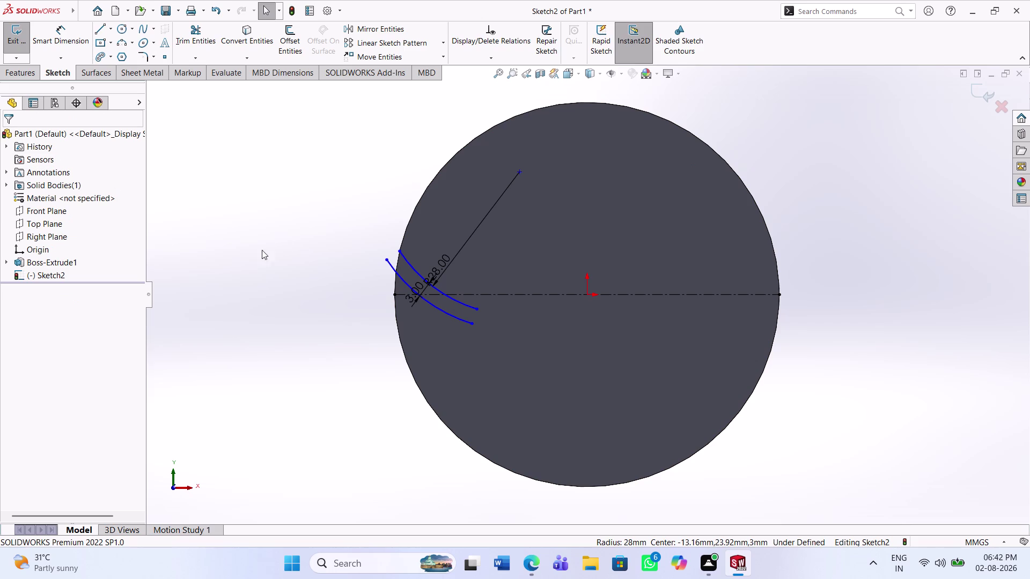
click(67, 38)
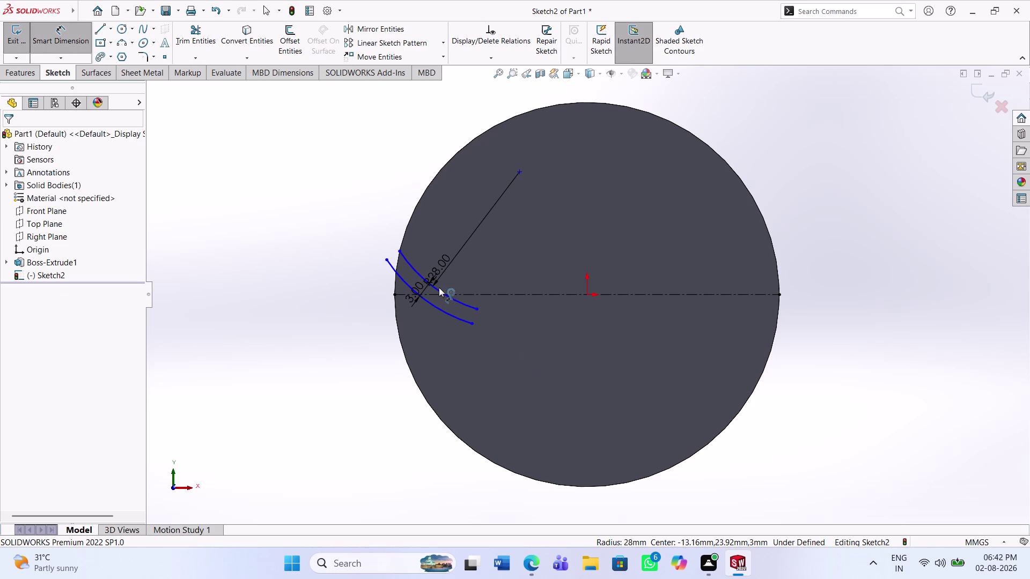
scroll(down, 3)
scroll(down, 3)
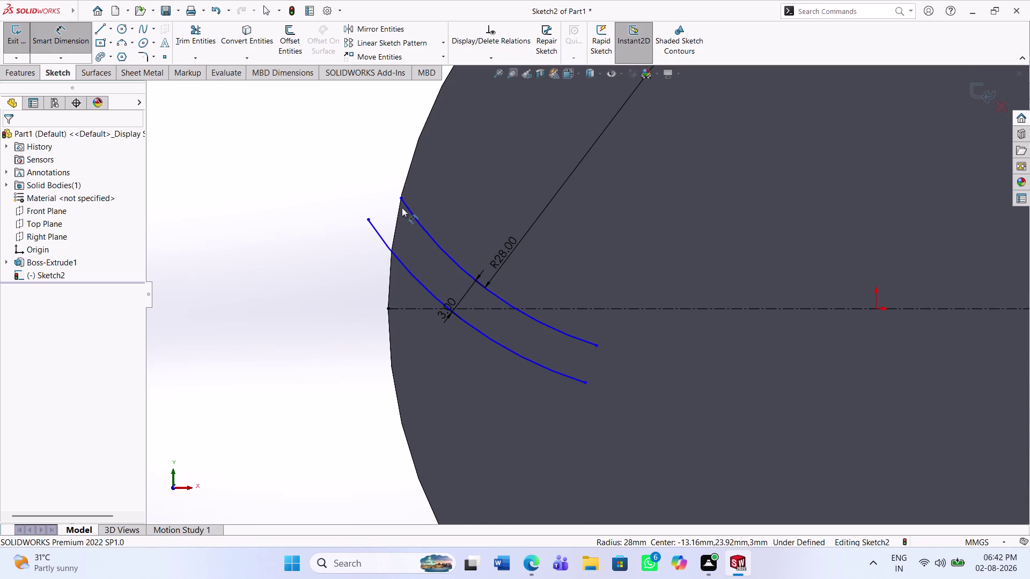
Dimension the offset arc's outer endpoint 3 mm above the centreline.
click(371, 217)
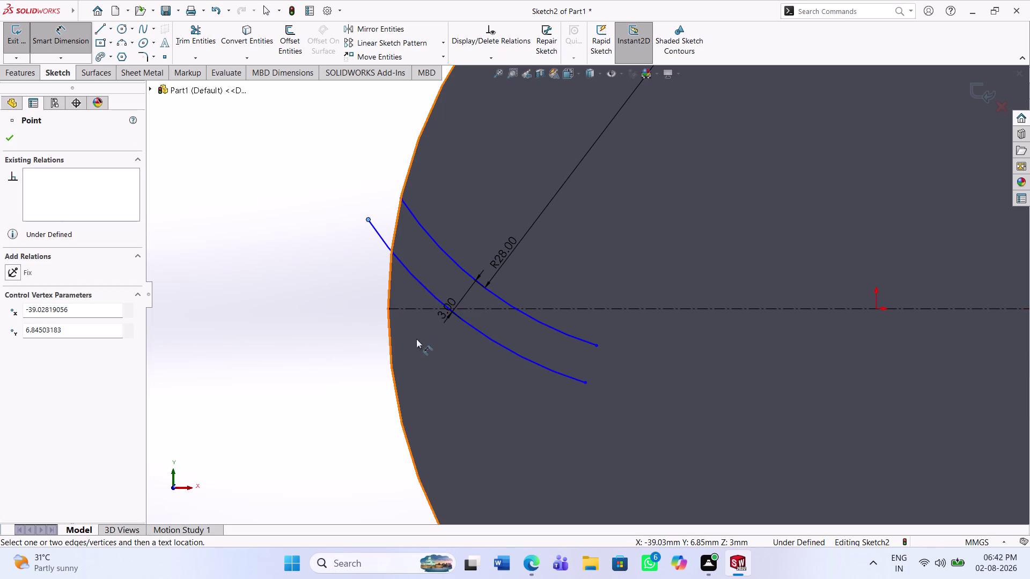
click(389, 309)
click(341, 291)
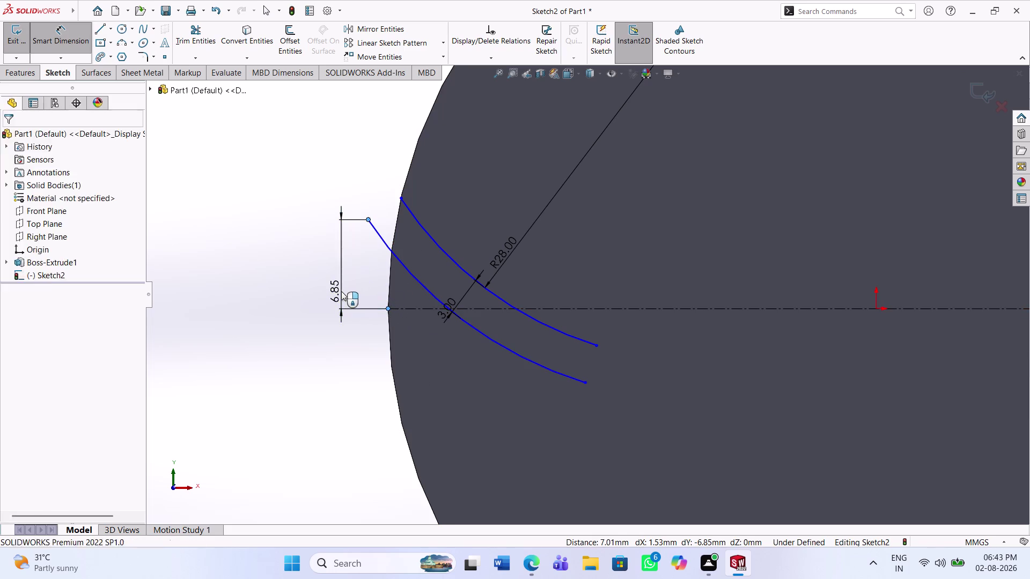
key(3)
key(Return)
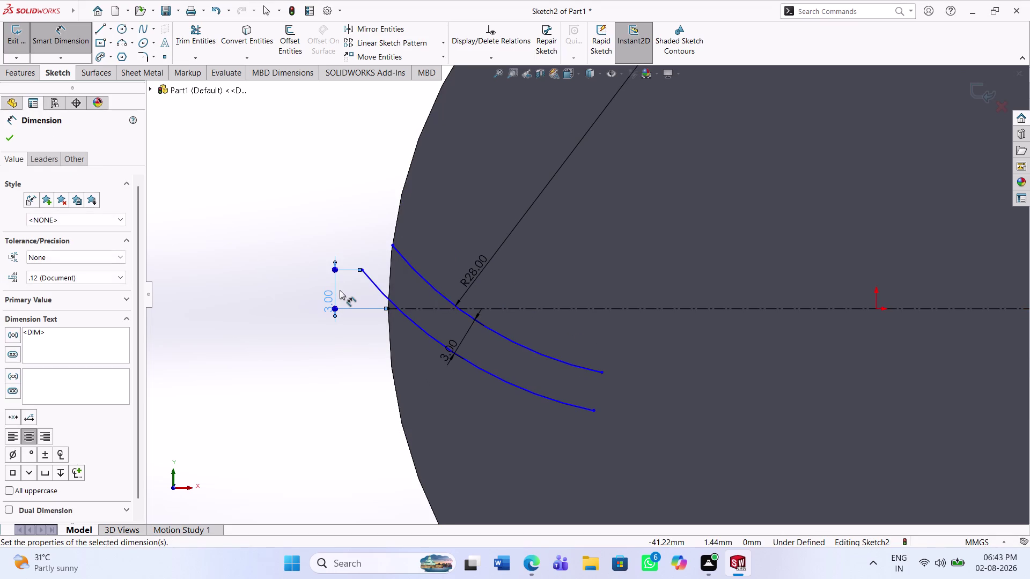
click(349, 379)
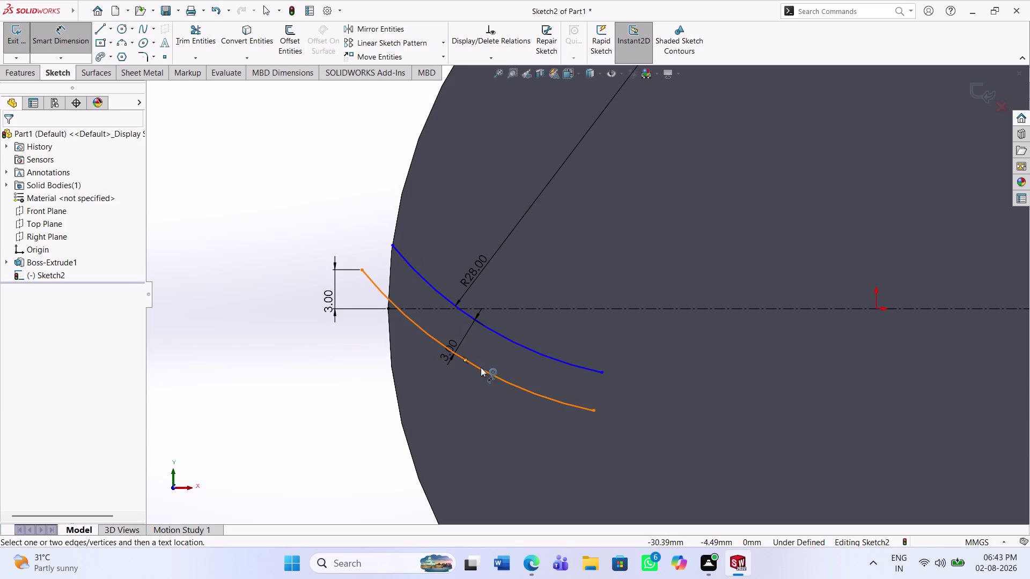
click(106, 33)
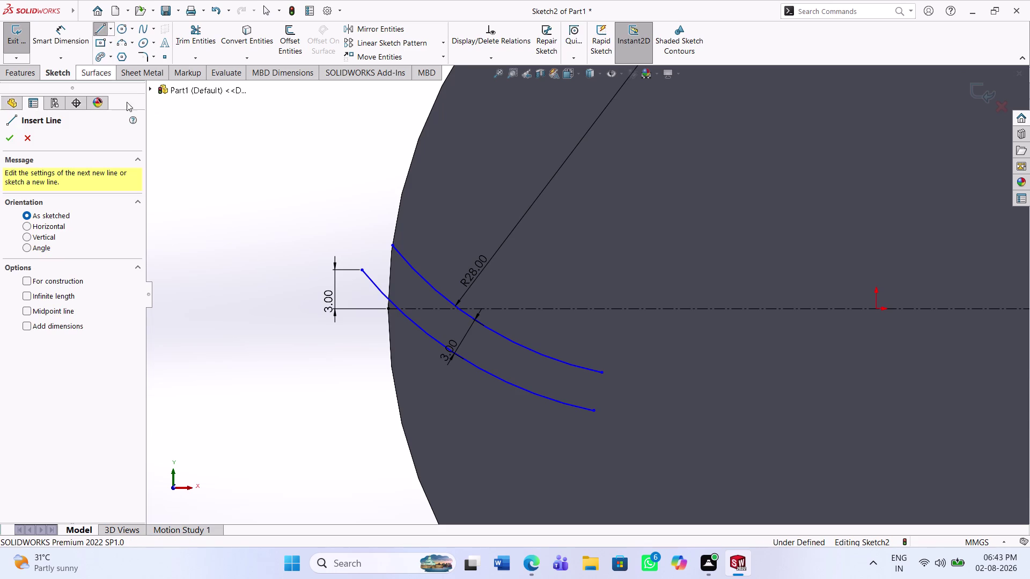
Draw a short horizontal line below the centreline, from the inner arc to the disc edge.
click(486, 327)
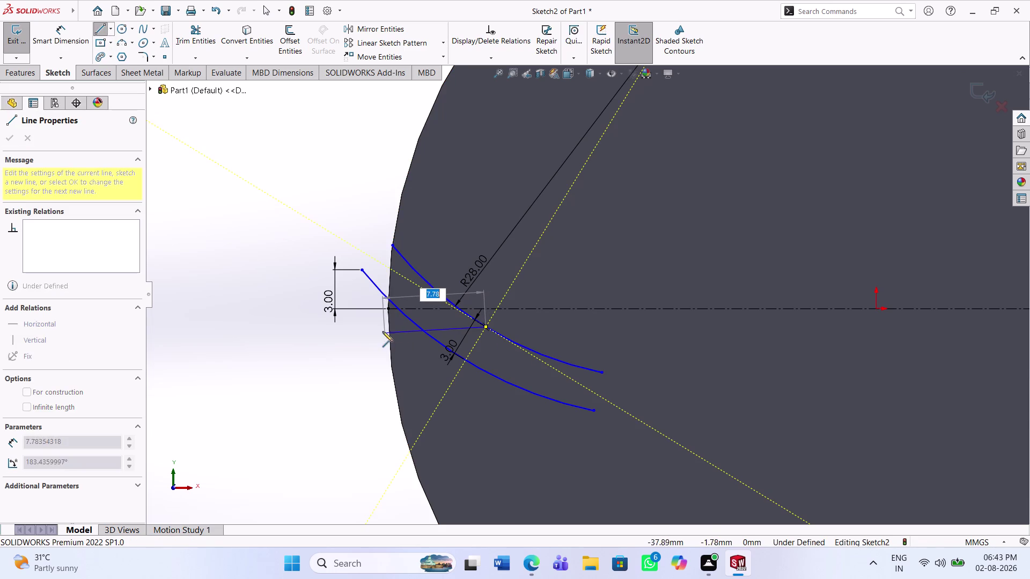
click(377, 327)
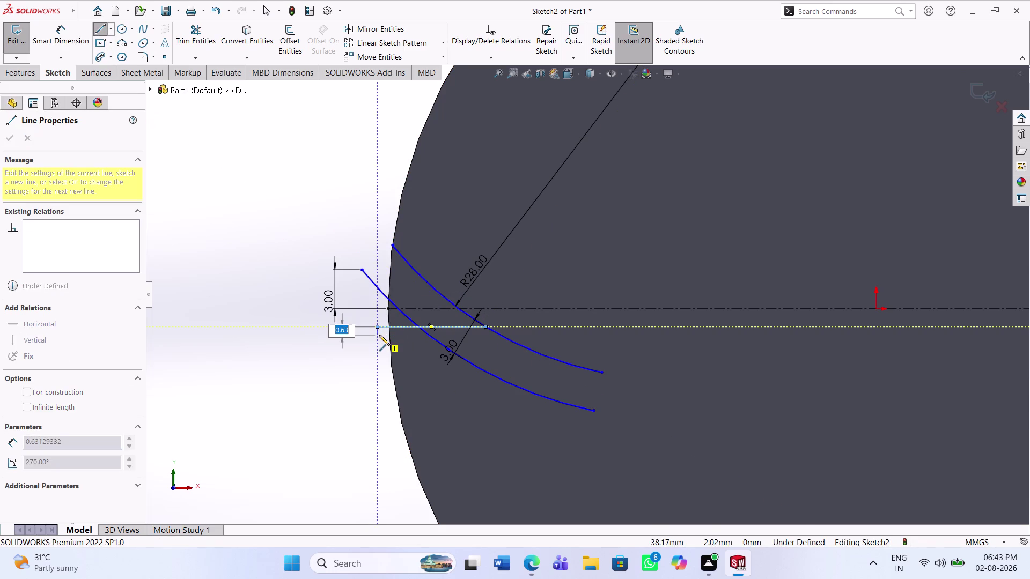
key(Escape)
key(Escape)
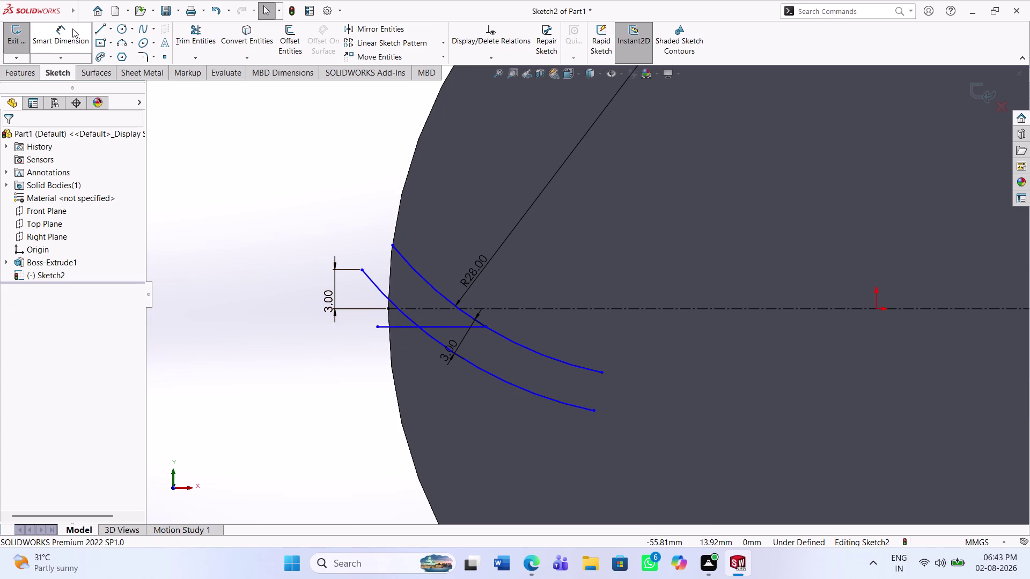
click(78, 34)
click(455, 328)
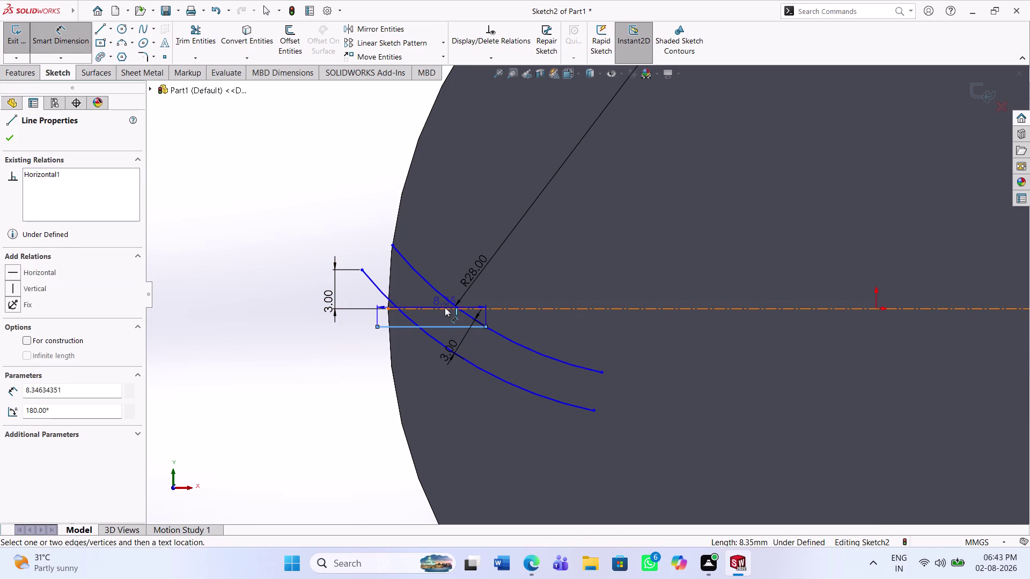
Dimension the horizontal line 3 mm below the centreline.
click(444, 307)
click(284, 342)
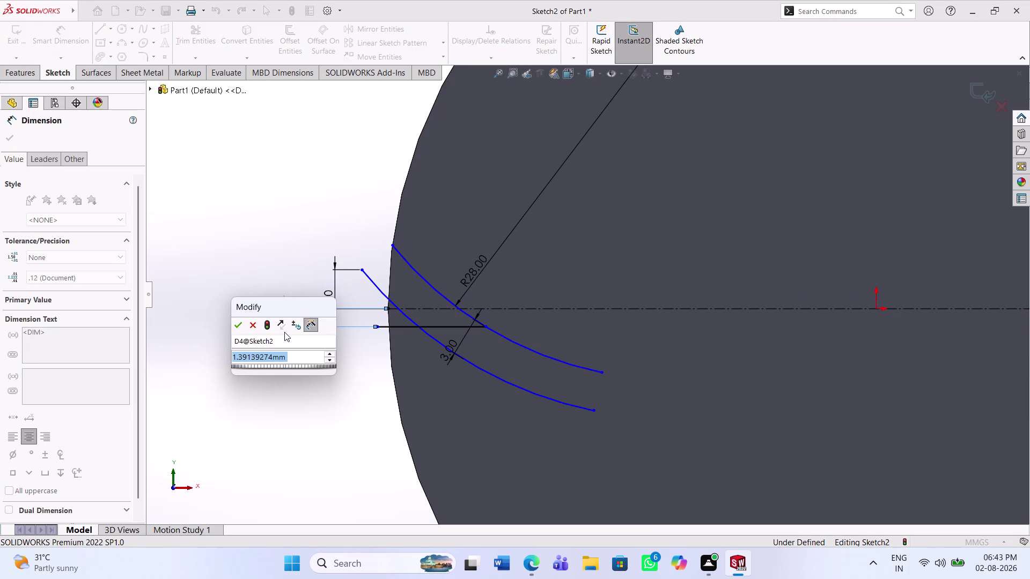
key(3)
key(Return)
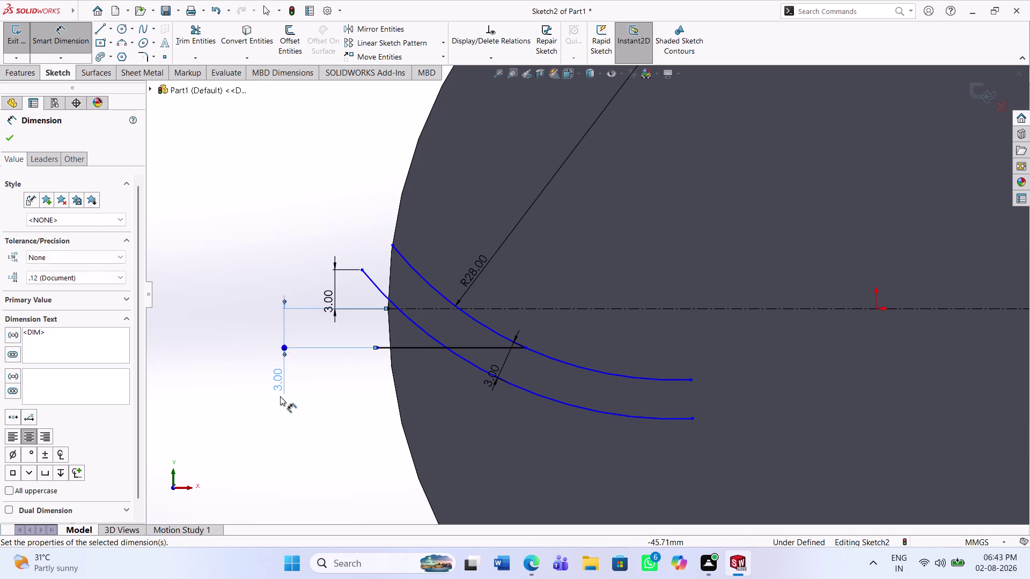
click(279, 398)
right_click(418, 351)
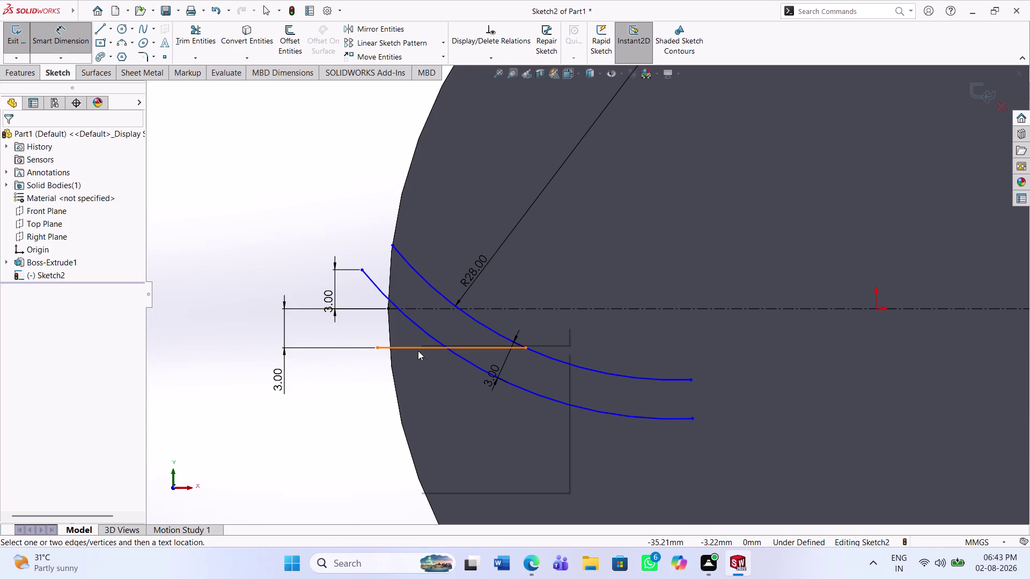
click(287, 440)
key(Escape)
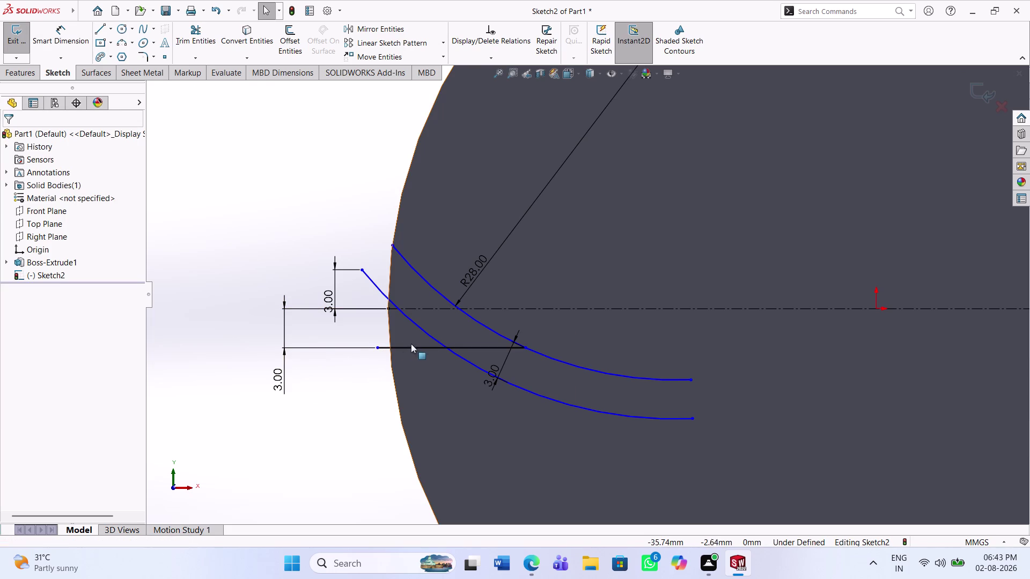
Convert the horizontal line to construction geometry.
click(410, 346)
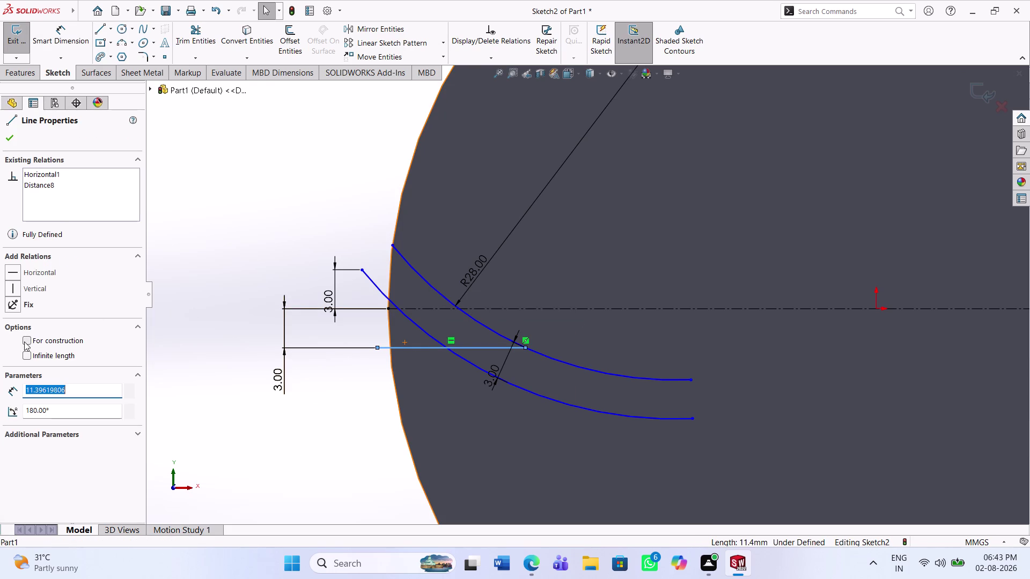
click(25, 342)
click(4, 134)
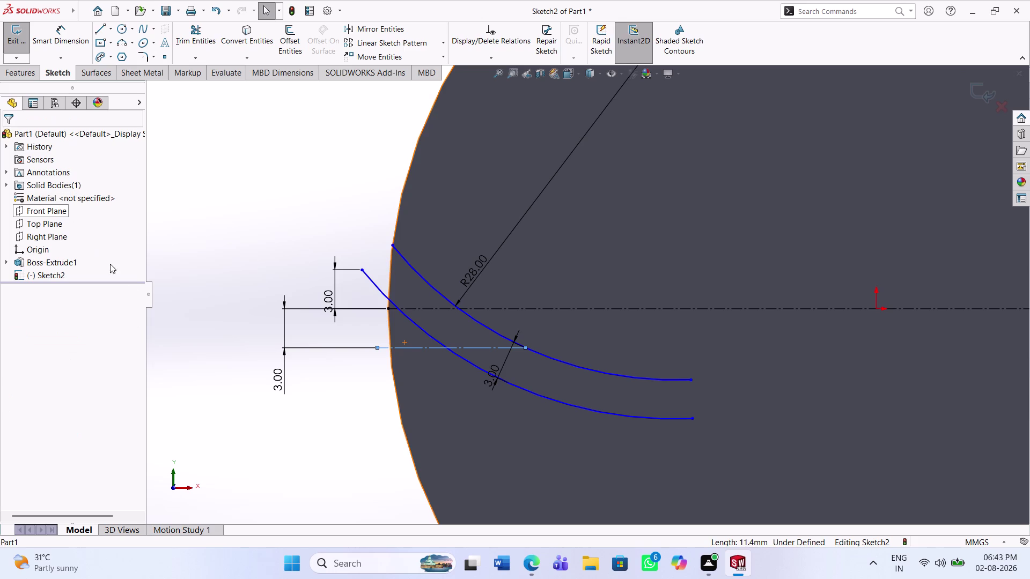
click(292, 435)
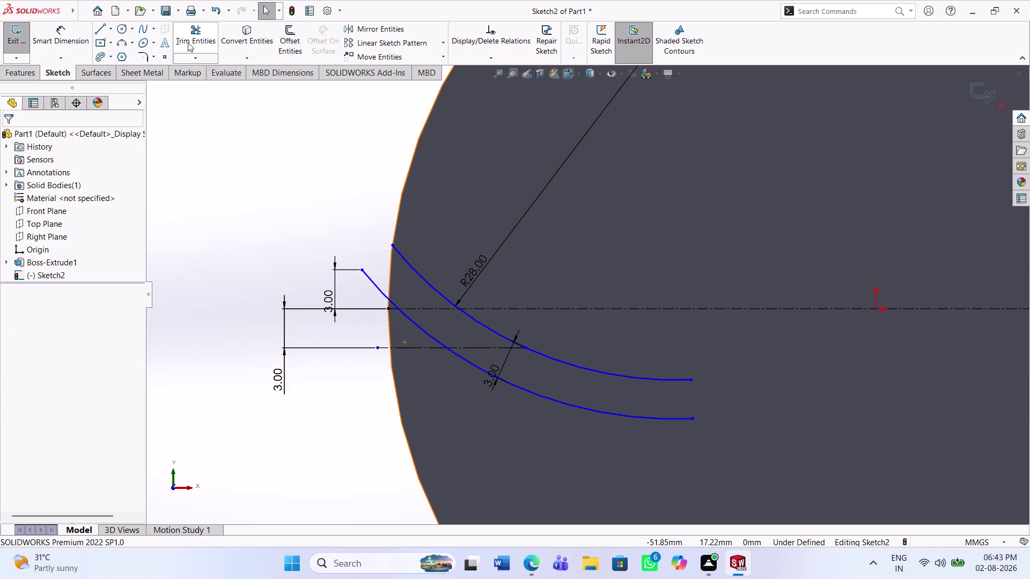
click(96, 27)
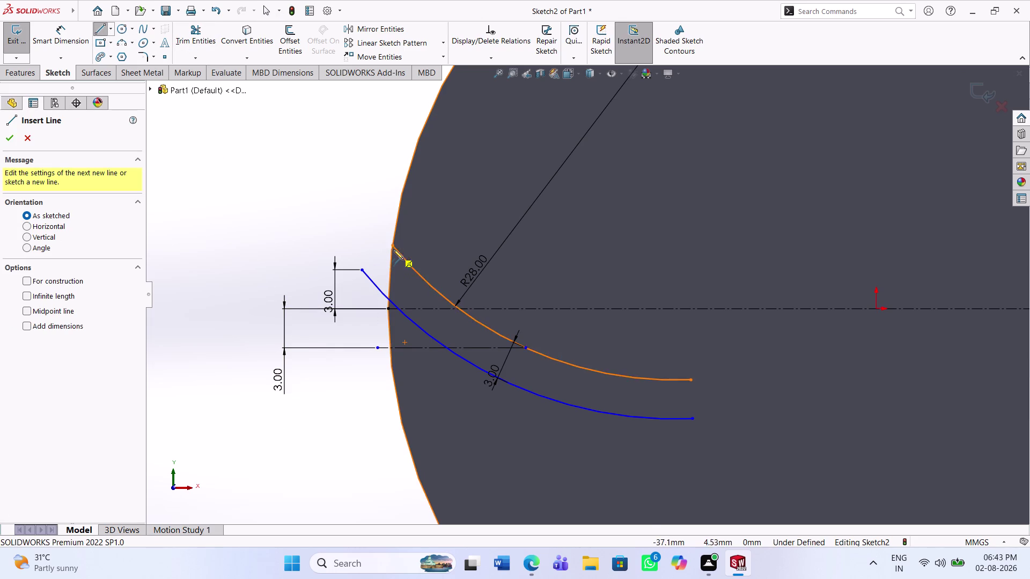
Close the vane's outer end with a line and trim away the stray arc ends.
click(391, 245)
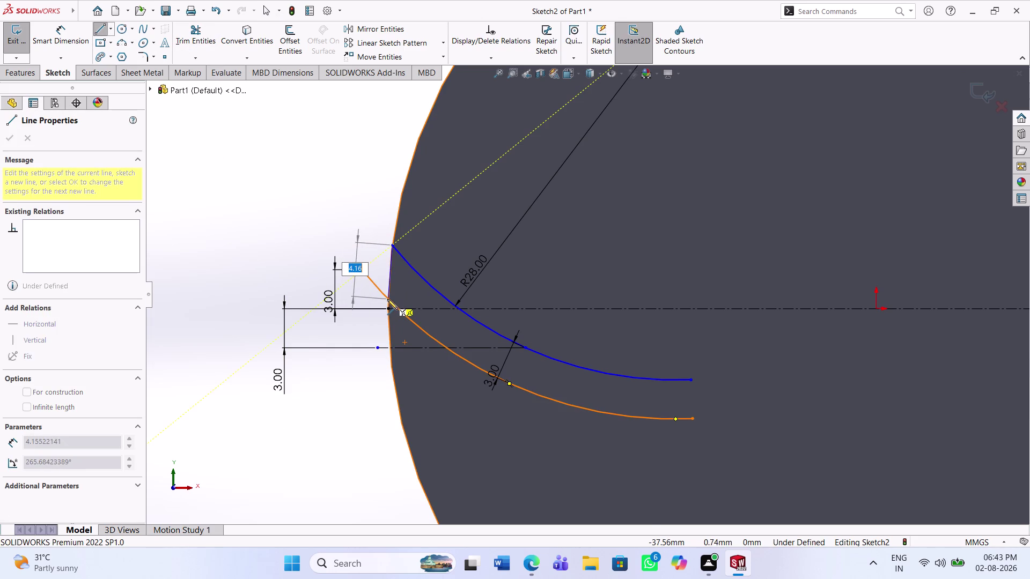
click(387, 299)
key(Escape)
key(Escape)
key(Escape)
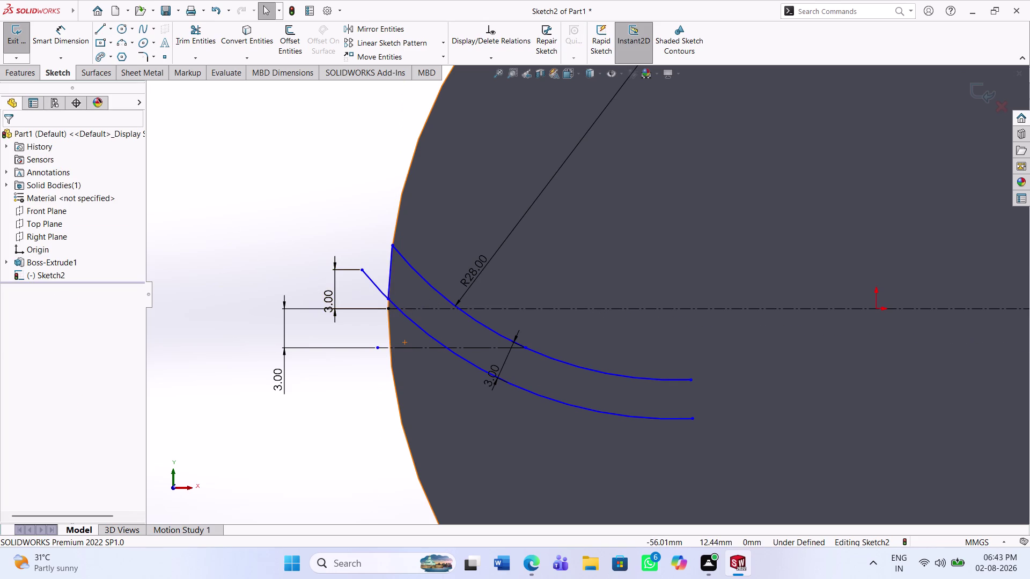
click(209, 32)
click(374, 283)
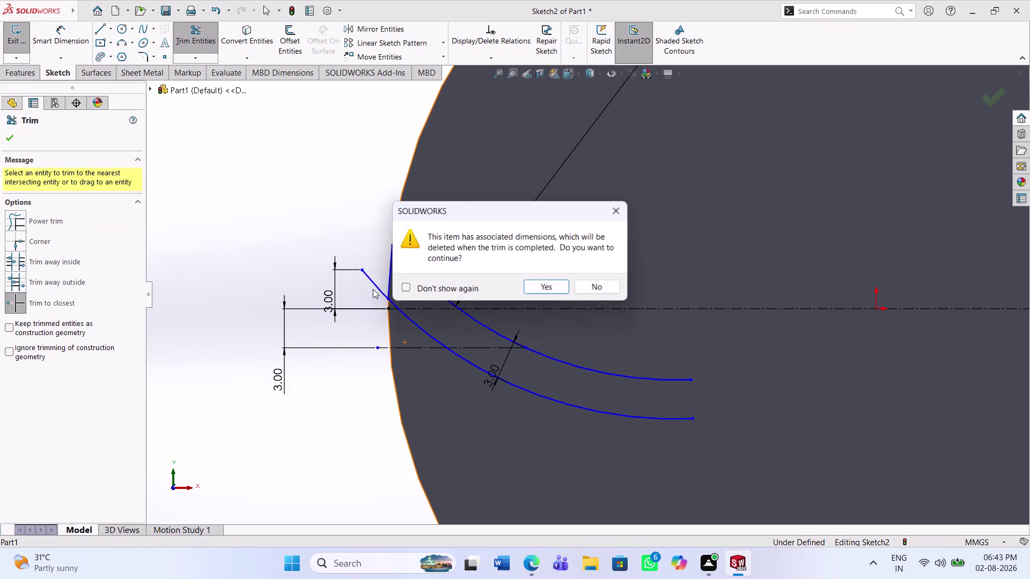
click(536, 285)
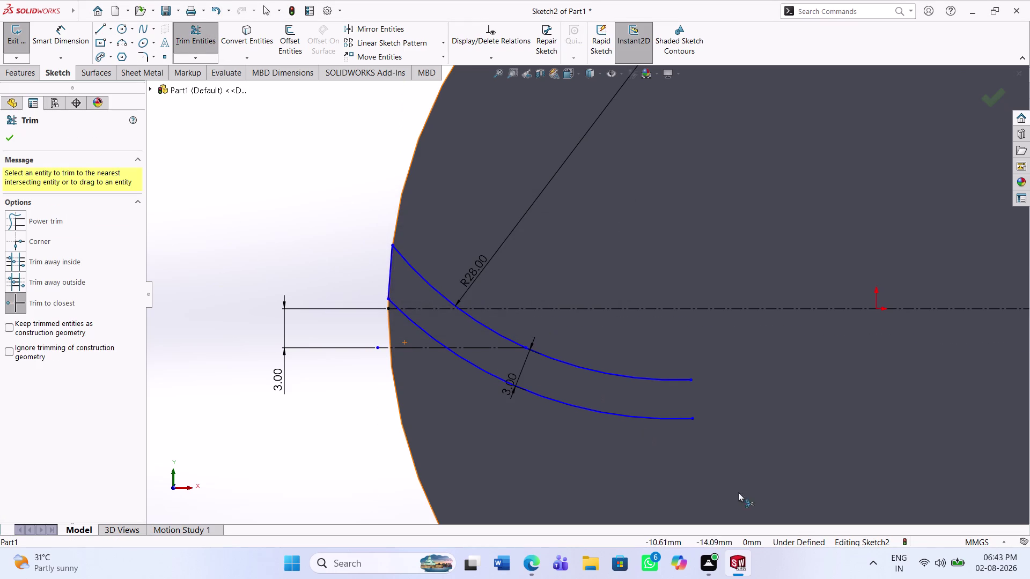
Draw a short vertical line joining the upper and lower arc ends at the far tip.
click(102, 29)
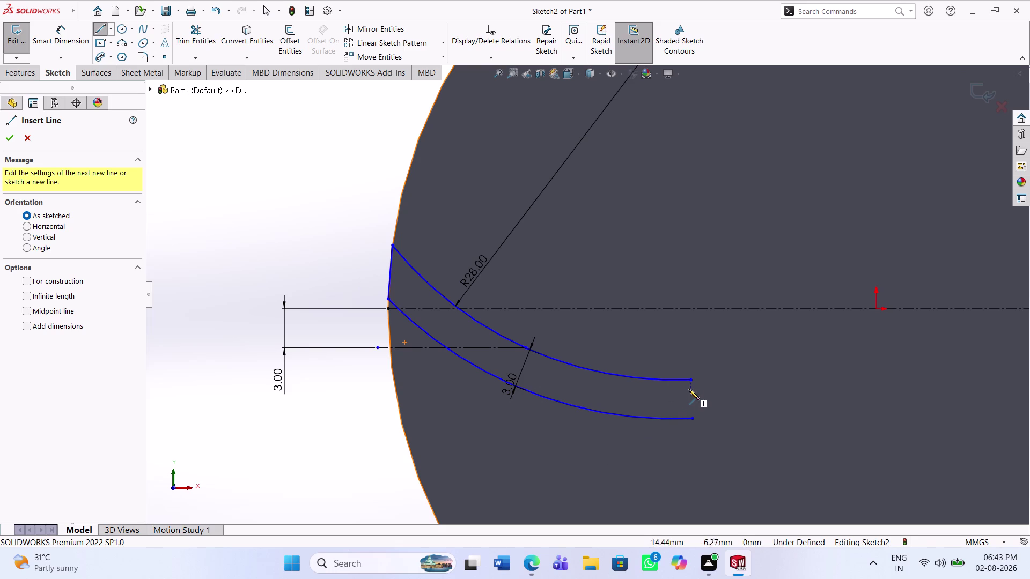
click(693, 378)
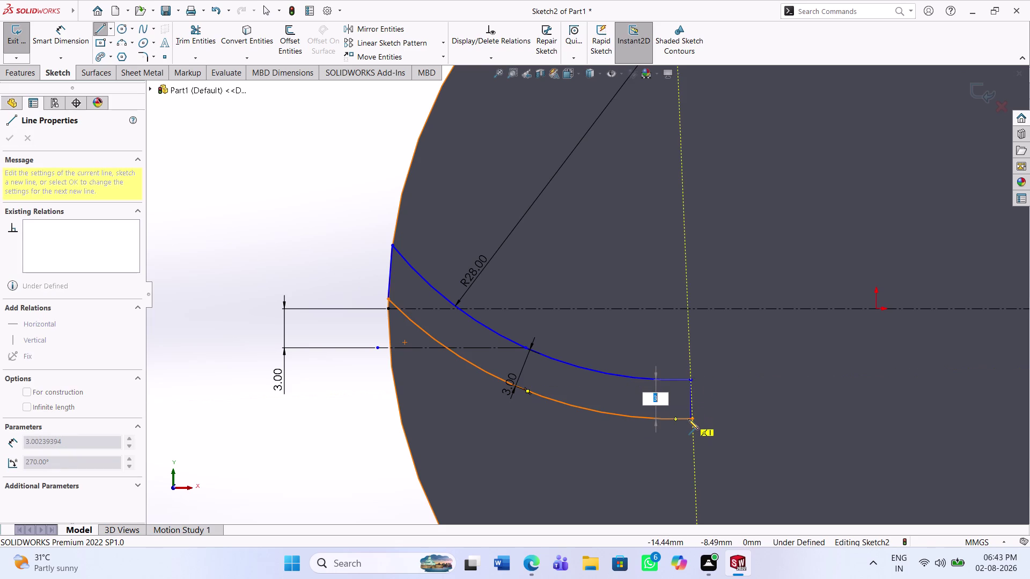
click(688, 419)
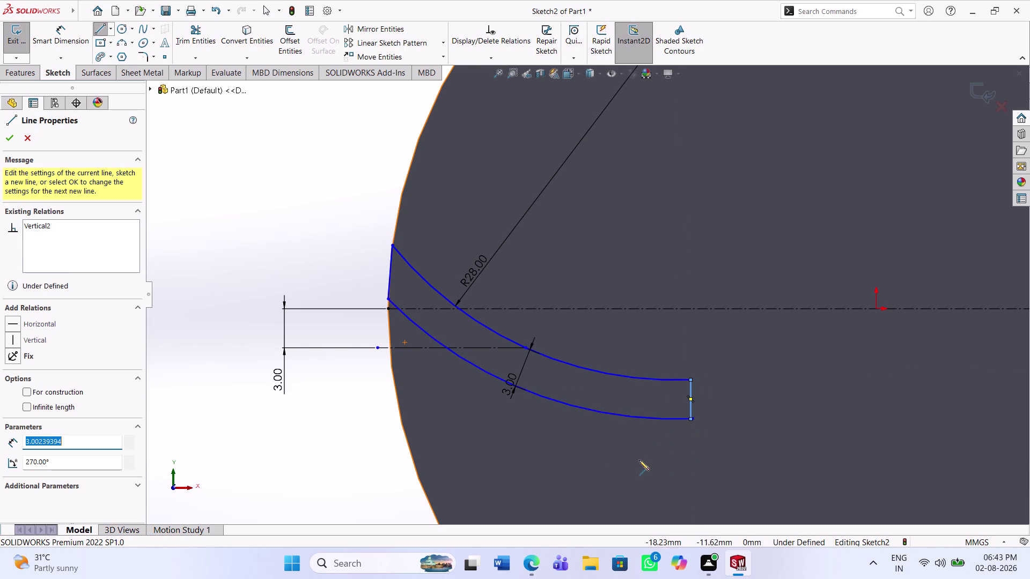
key(Escape)
key(Escape)
key(Escape)
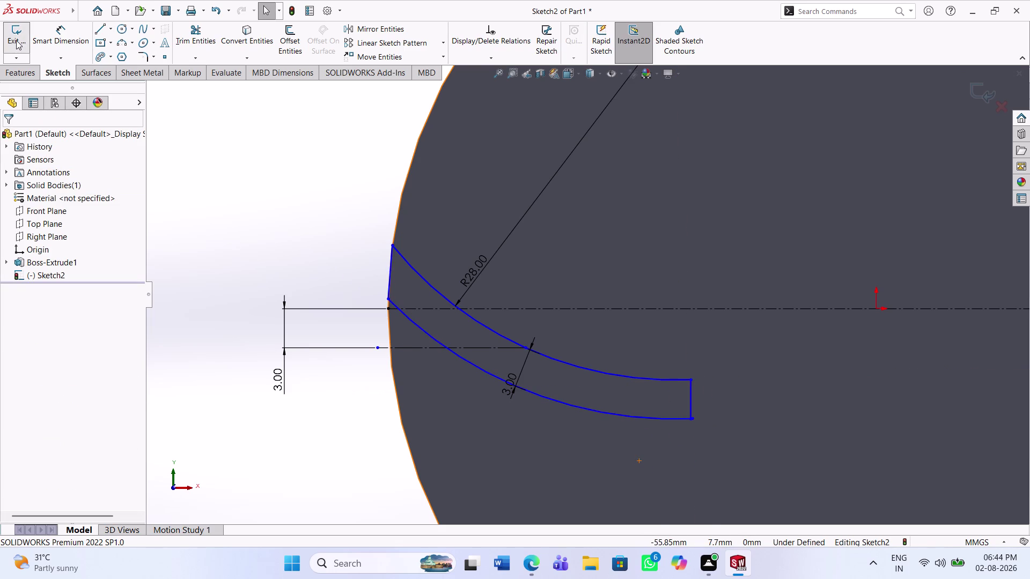
click(76, 37)
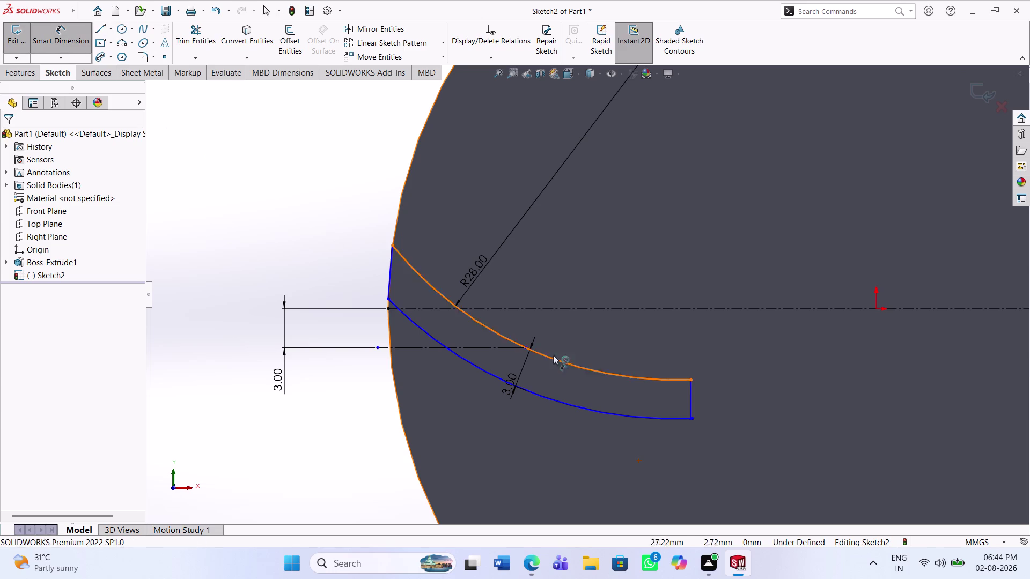
Dimension the vane's end line 3 mm long and 5 mm from the centreline.
click(689, 400)
click(709, 396)
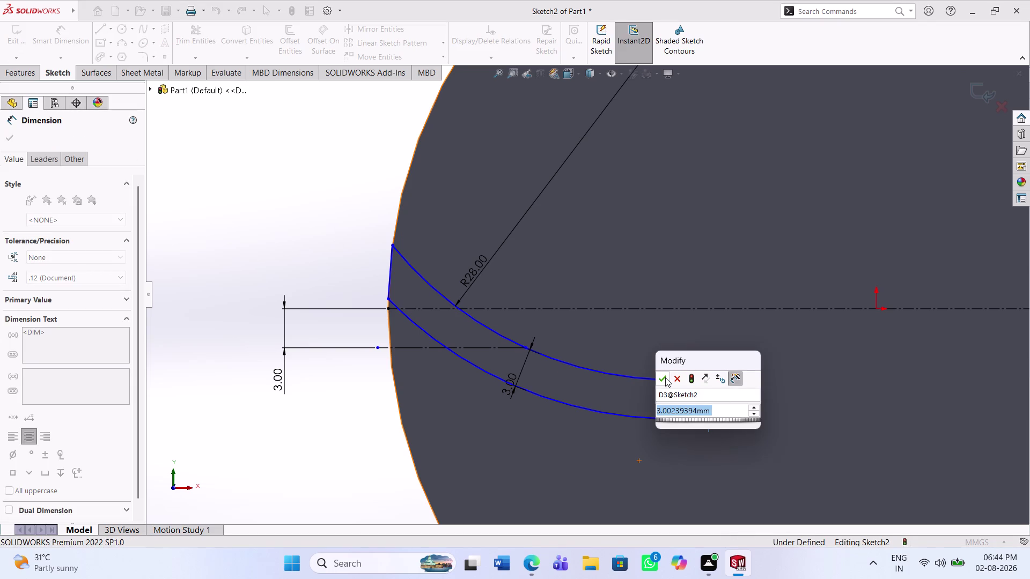
click(665, 377)
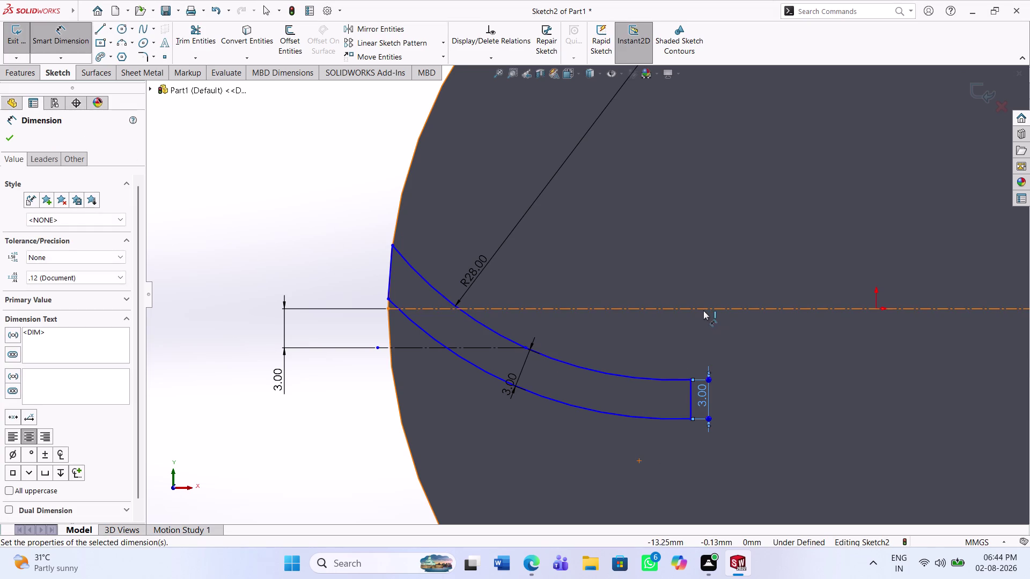
click(701, 309)
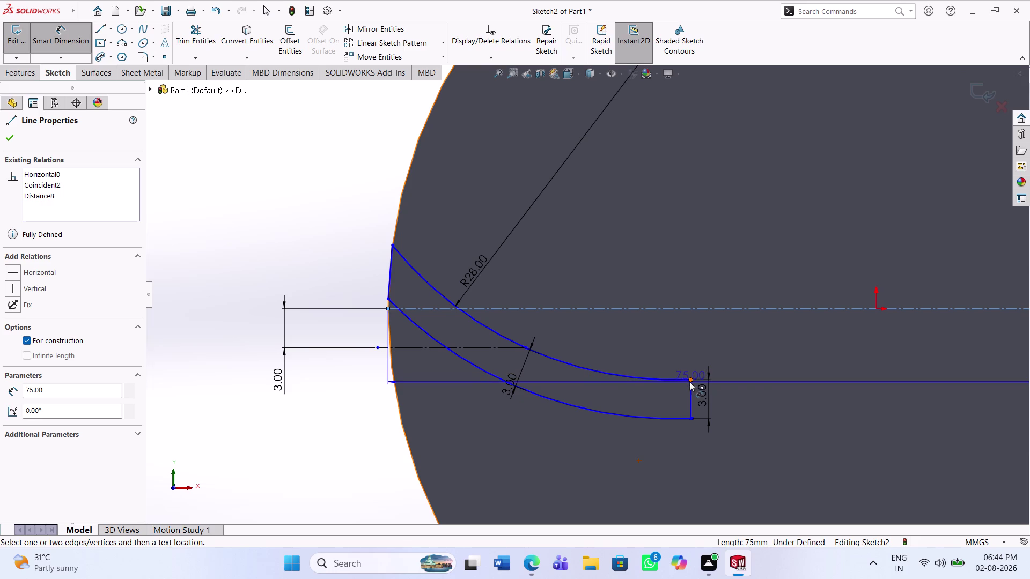
click(688, 381)
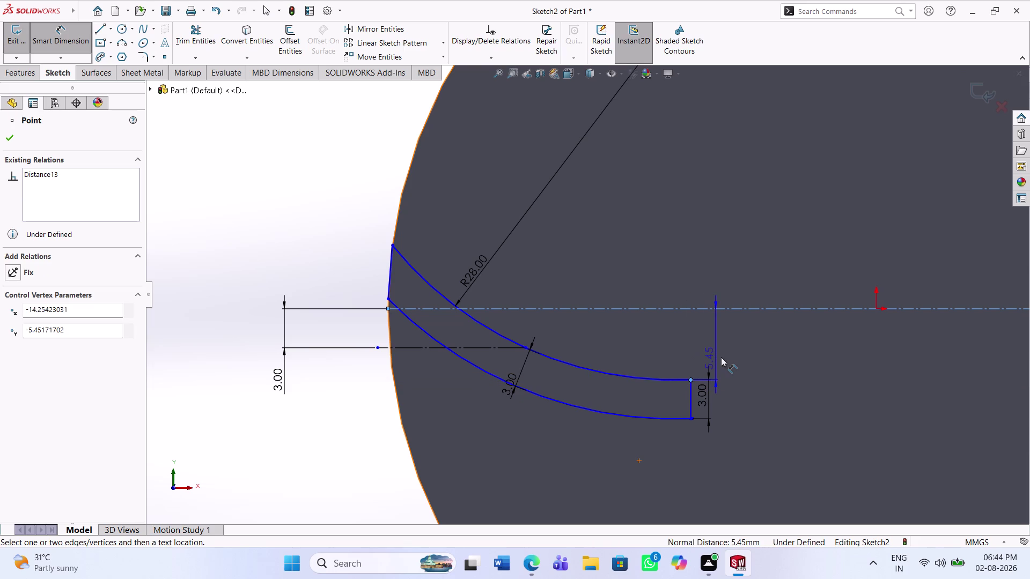
click(720, 358)
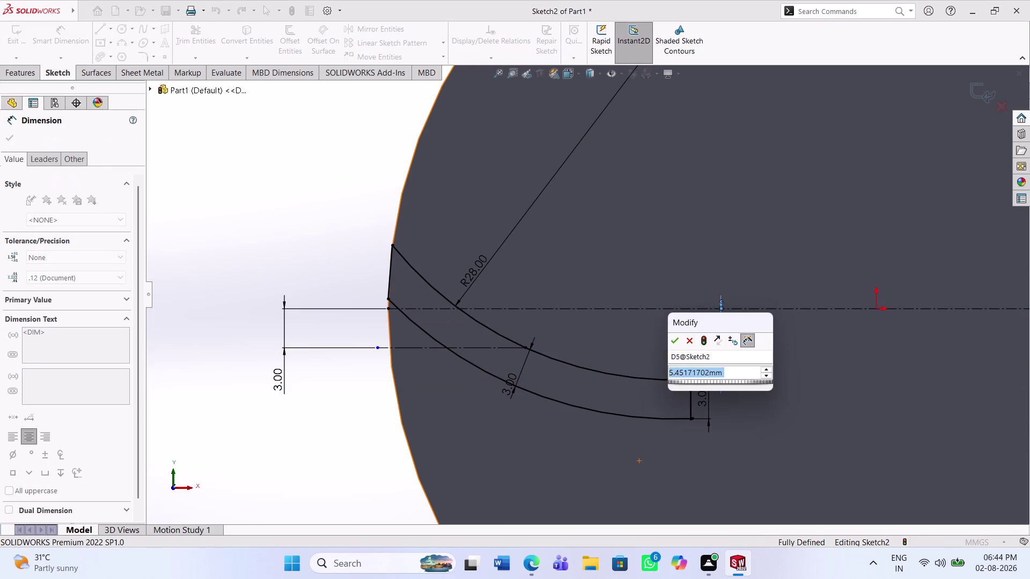
key(5)
key(Return)
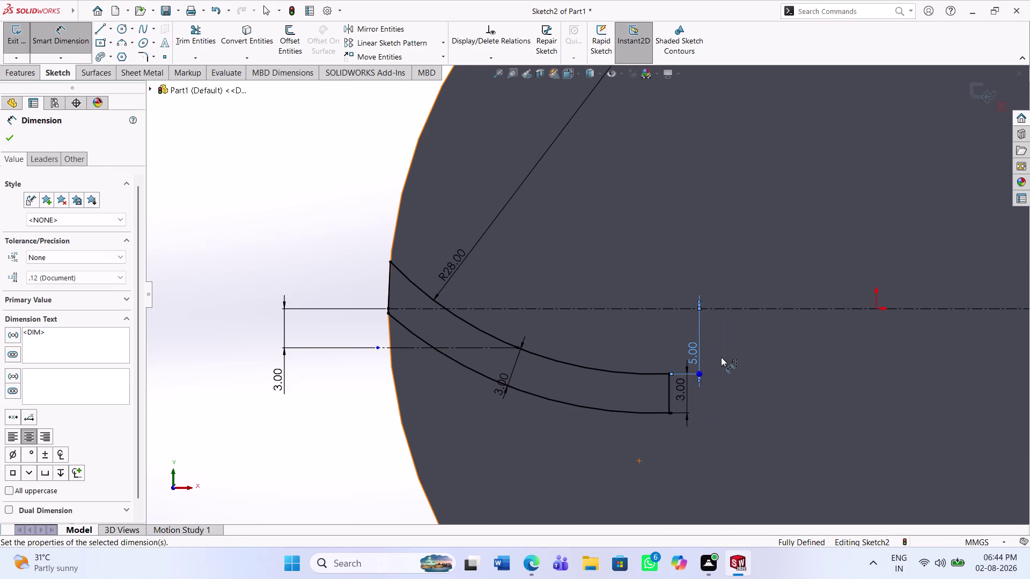
click(717, 402)
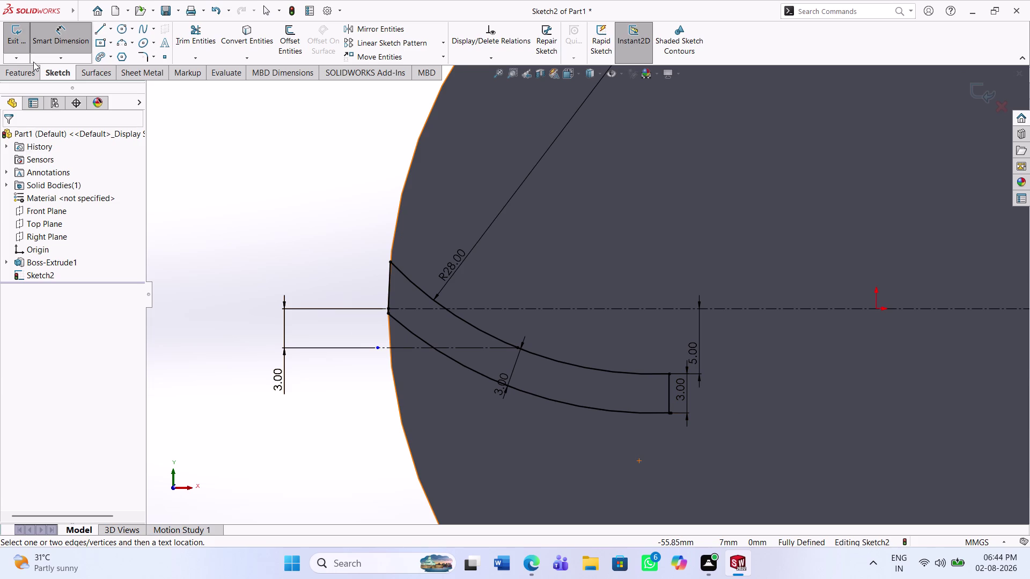
click(442, 43)
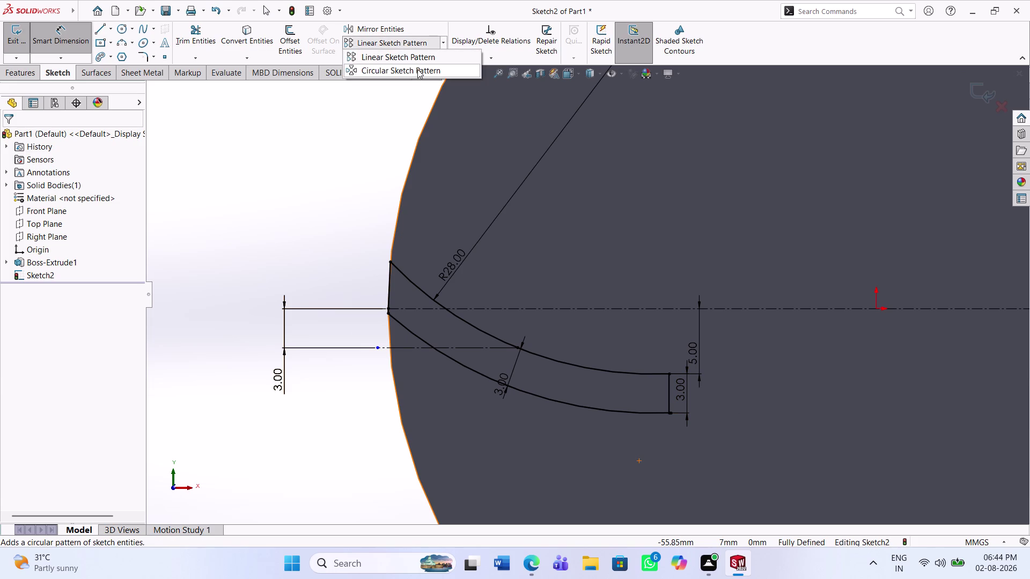
Start a Circular Sketch Pattern of the vane's two arcs and two end lines.
click(417, 69)
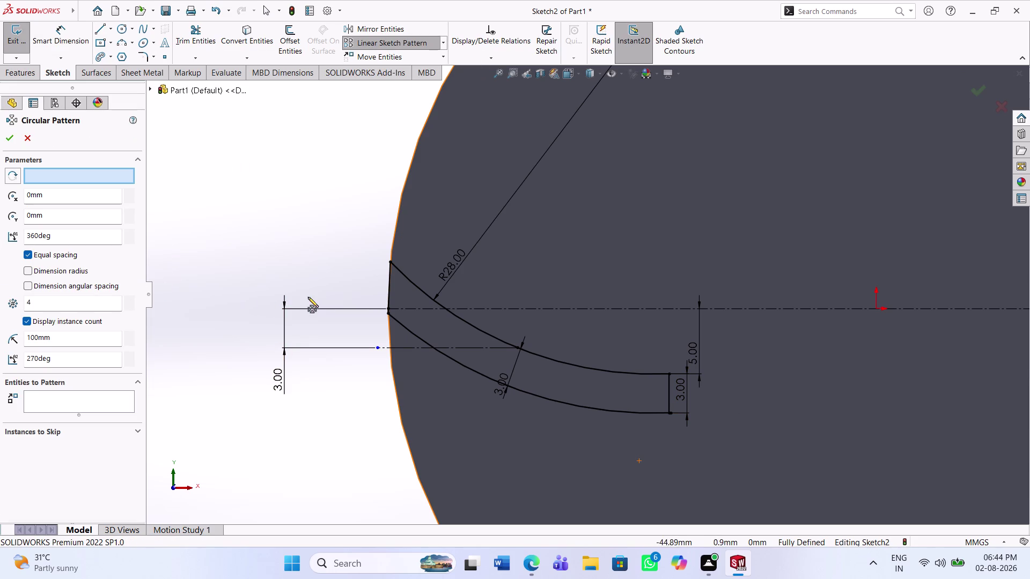
click(438, 299)
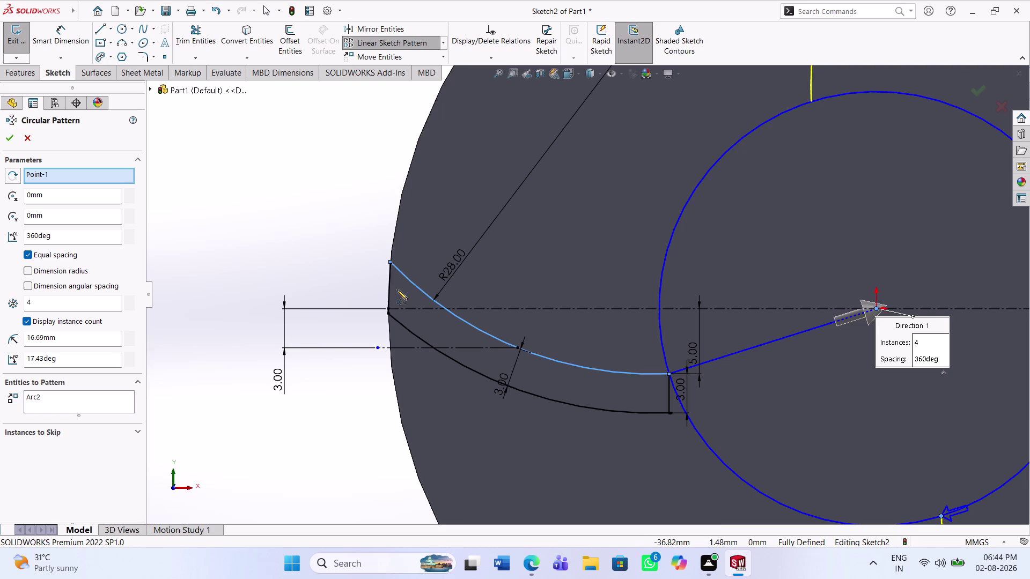
click(389, 291)
click(427, 346)
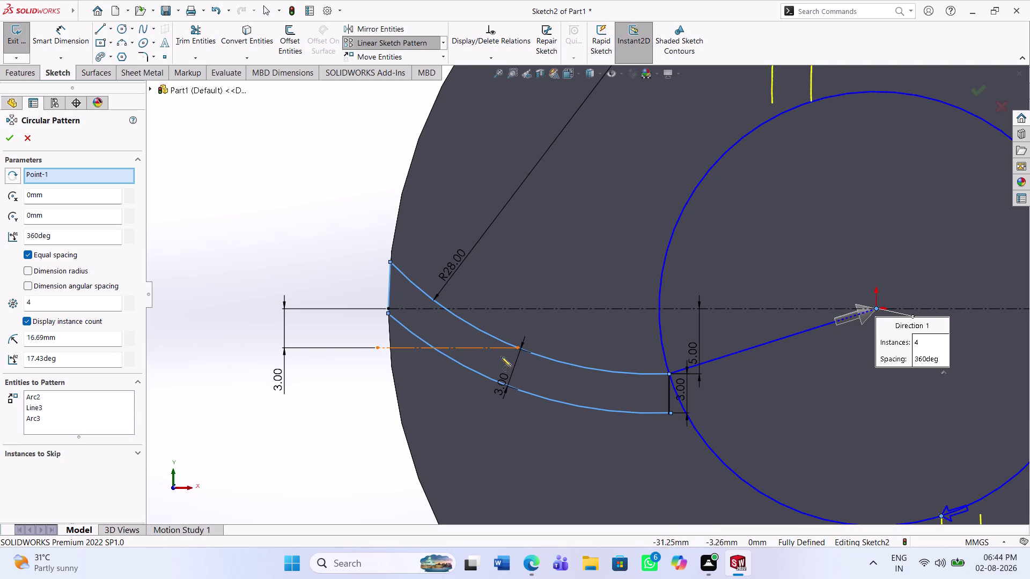
click(667, 398)
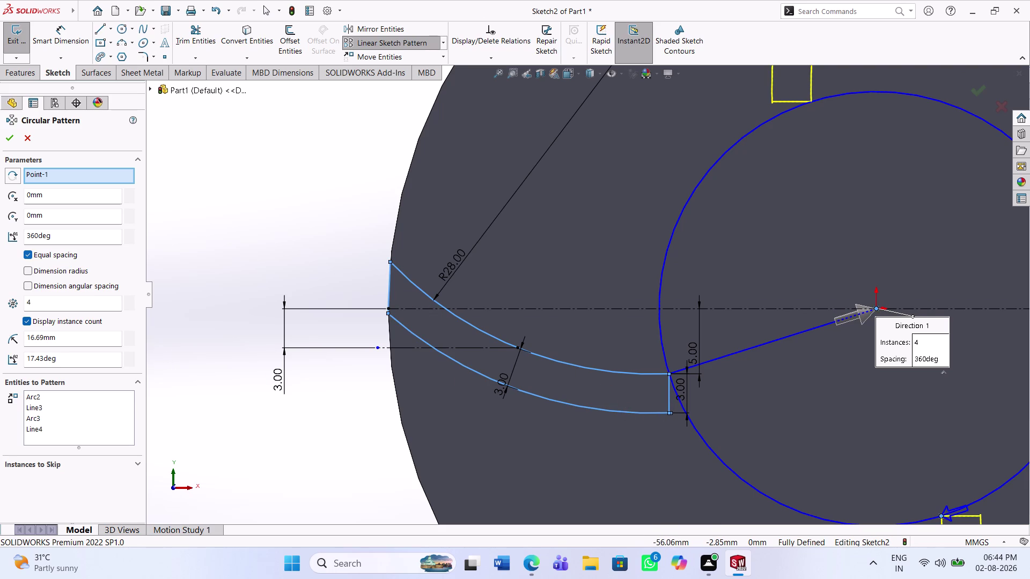
Set the circular pattern to 6 instances and accept it.
drag(56, 303, 22, 303)
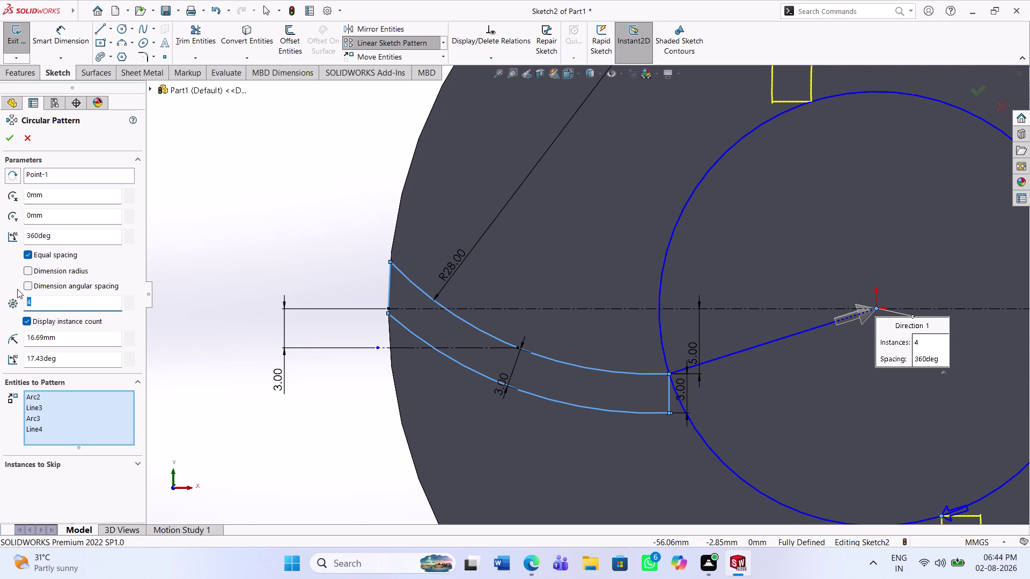
key(6)
key(Return)
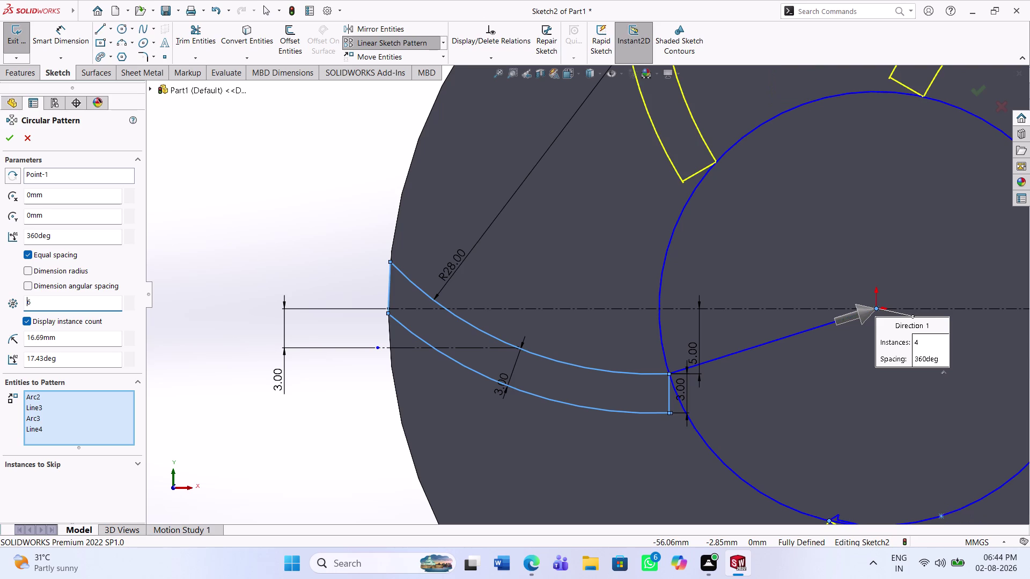
scroll(up, 3)
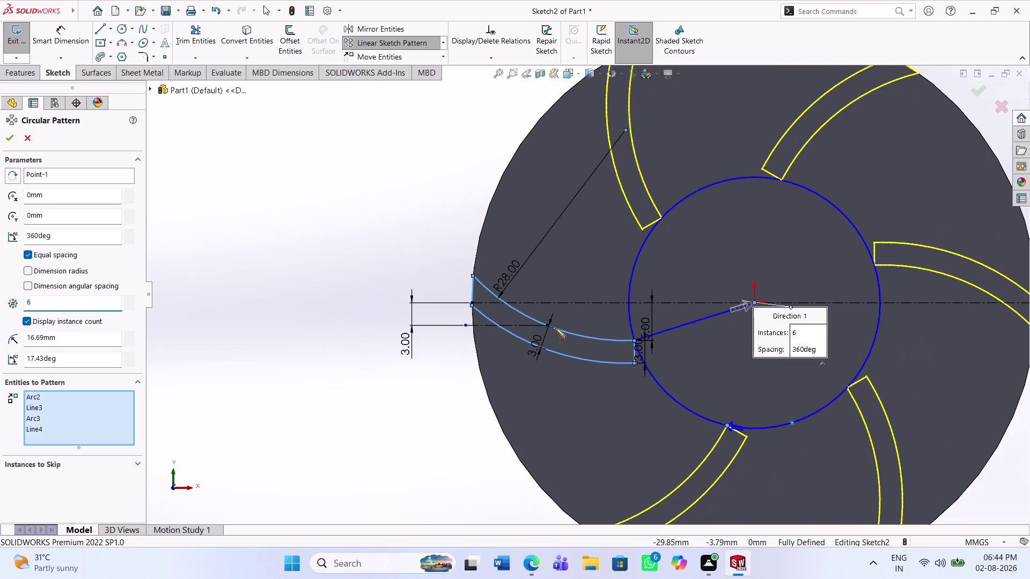
click(13, 142)
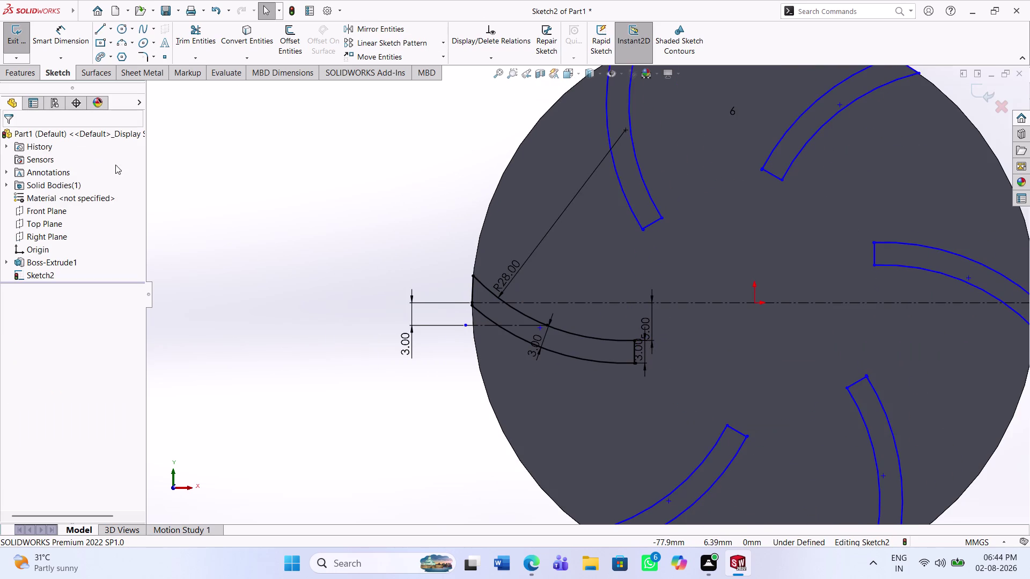
scroll(up, 3)
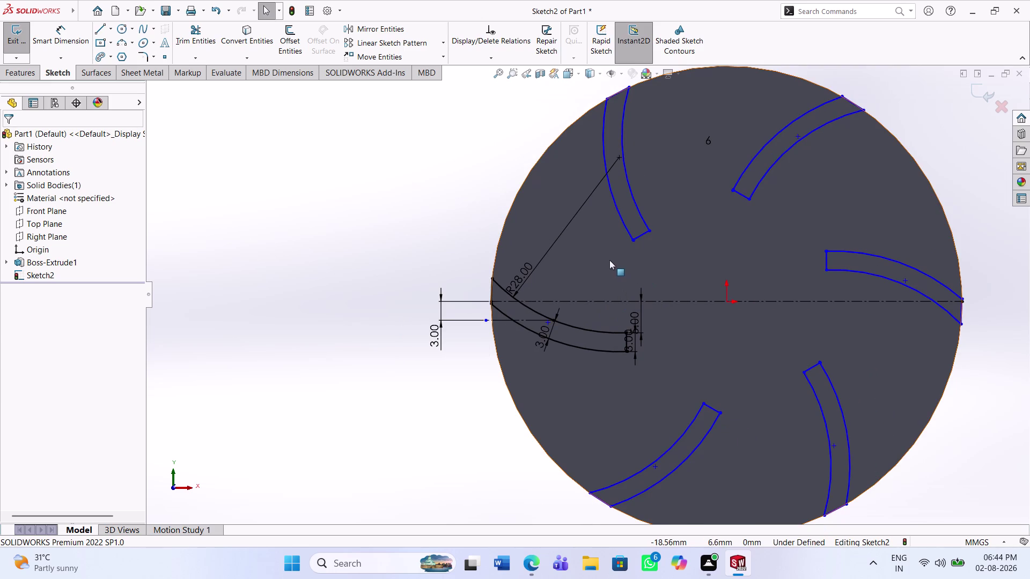
click(14, 75)
Start a Boss-Extrude and select all six vane sketch regions.
click(13, 53)
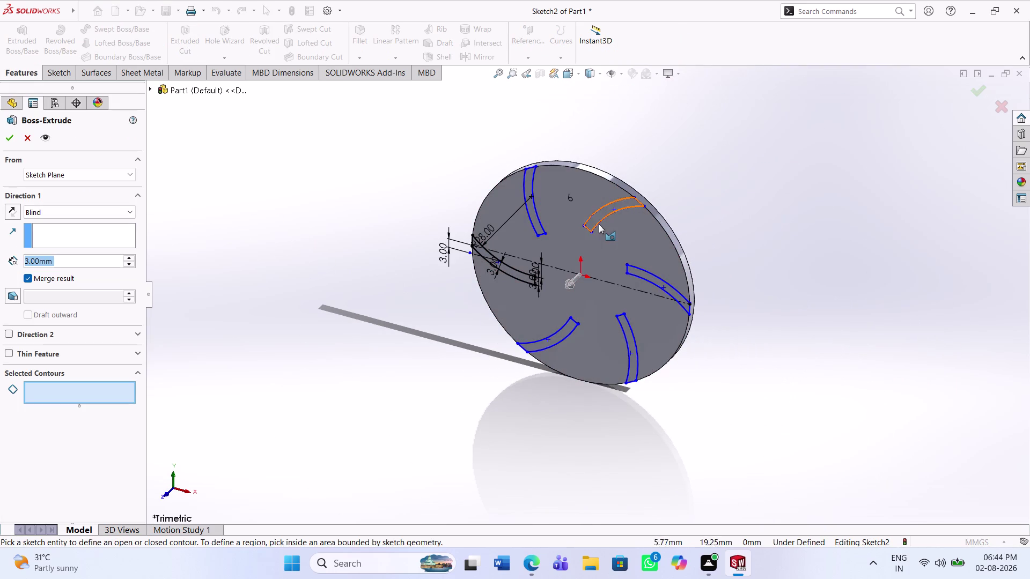
click(601, 214)
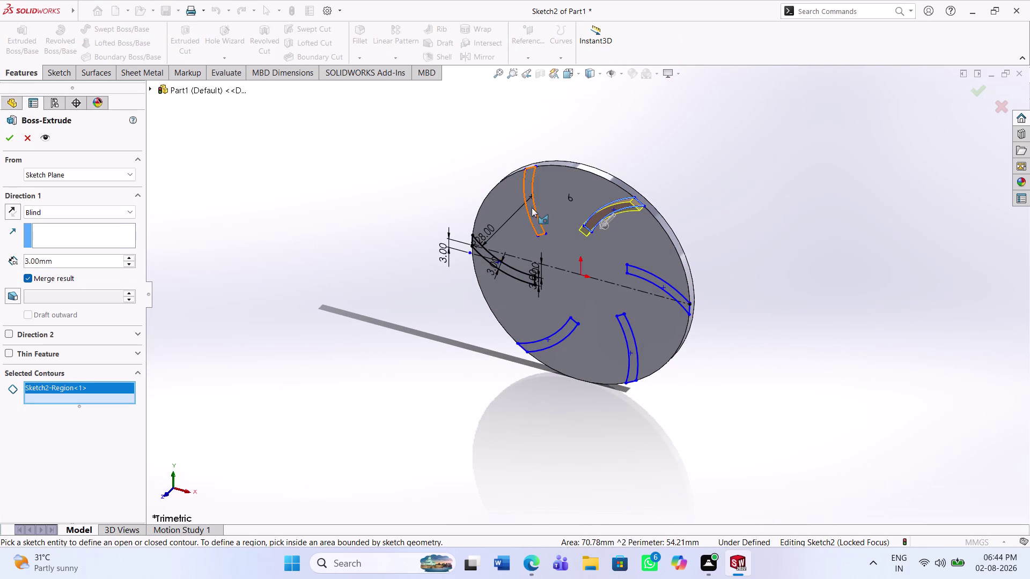
click(531, 208)
middle_drag(502, 287, 512, 274)
scroll(down, 3)
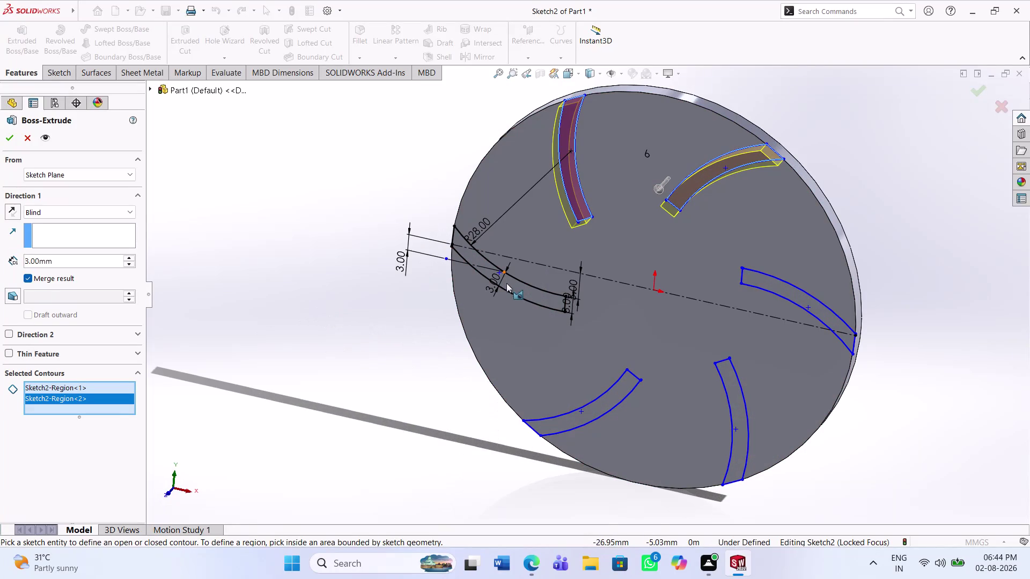
click(518, 285)
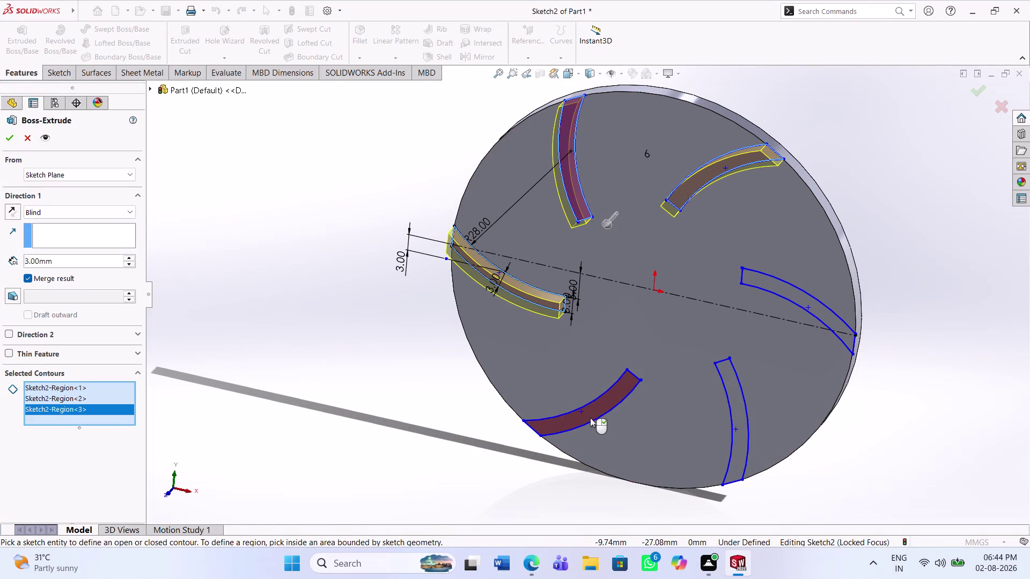
click(590, 417)
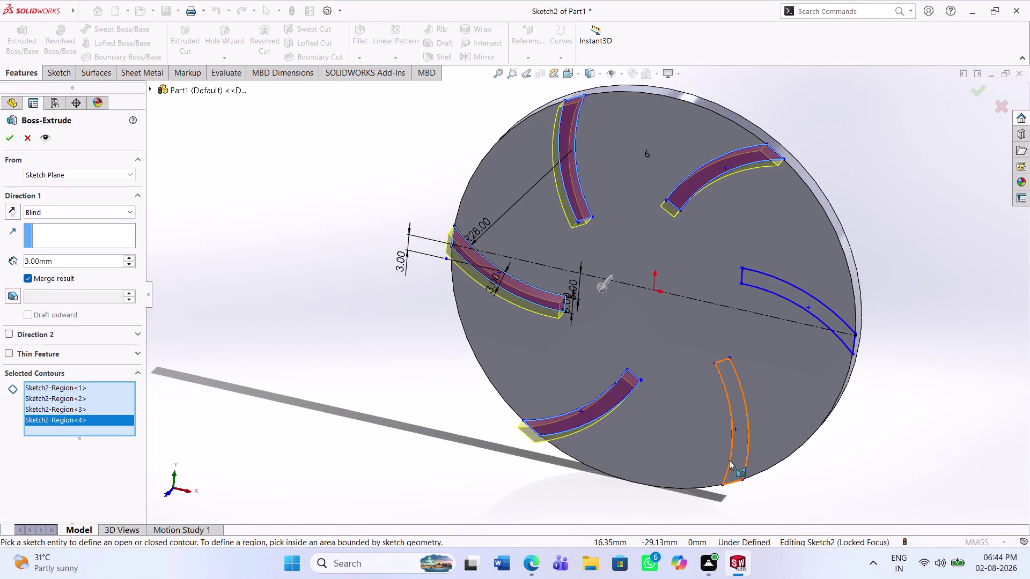
click(736, 458)
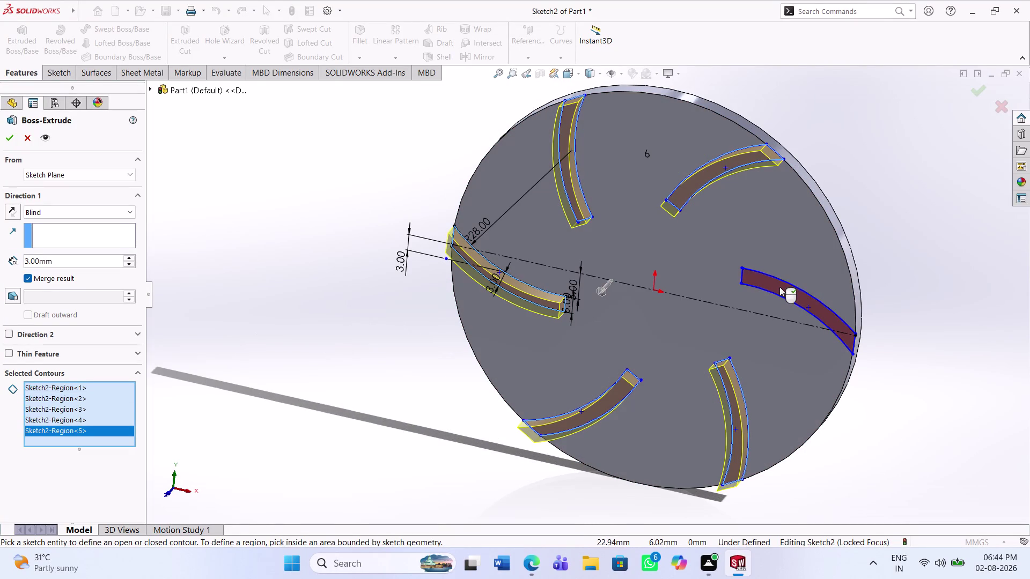
click(779, 287)
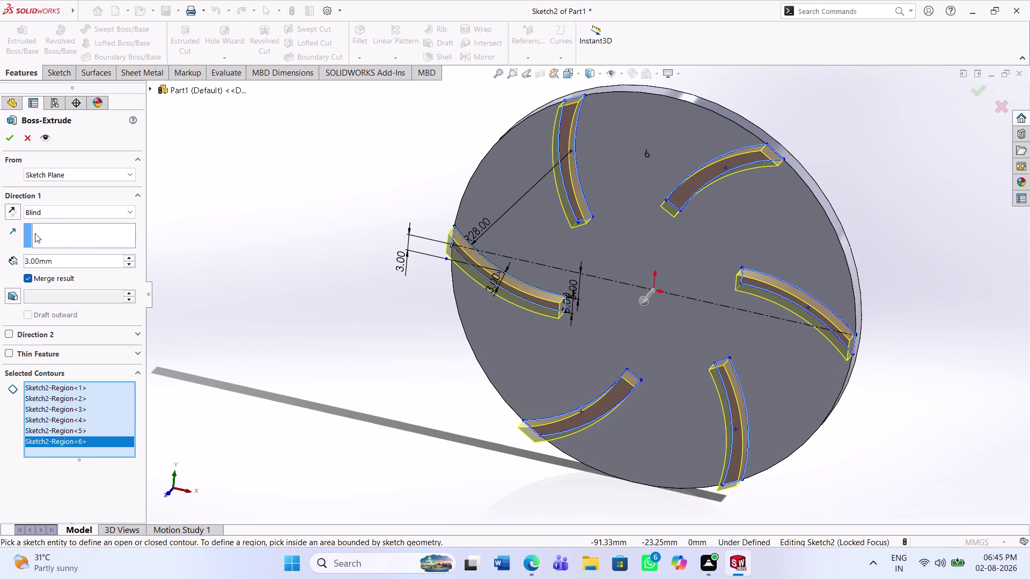
Extrude the selected vane regions to a Blind depth of 14 mm and confirm.
drag(67, 261, 2, 256)
text(1)
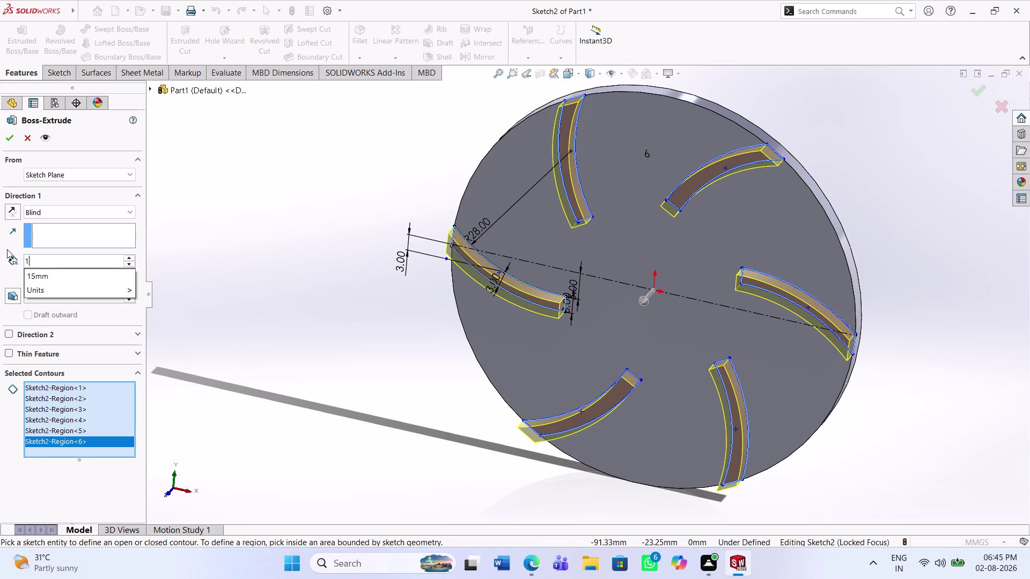
text(4)
key(Return)
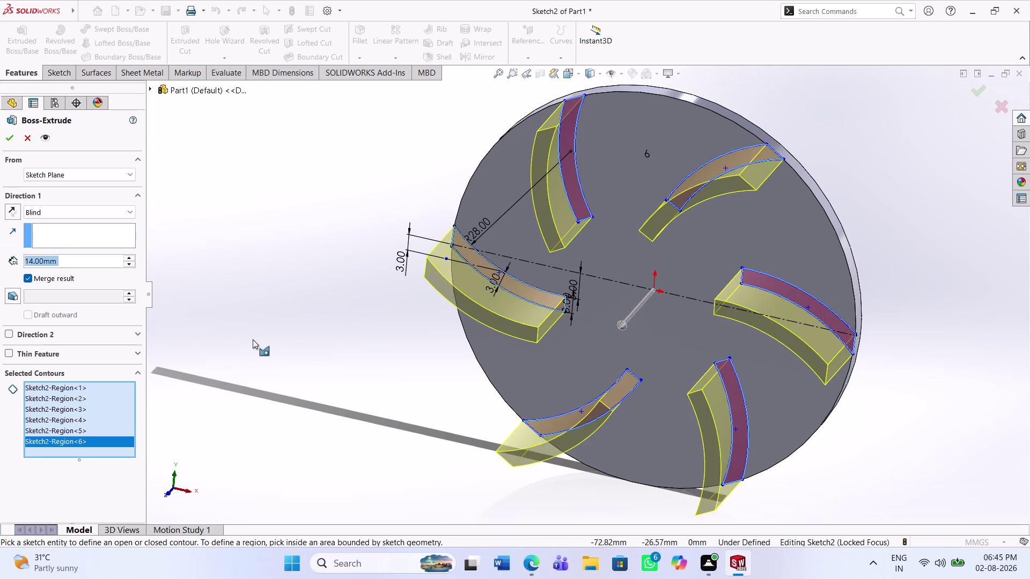
middle_drag(284, 353, 307, 260)
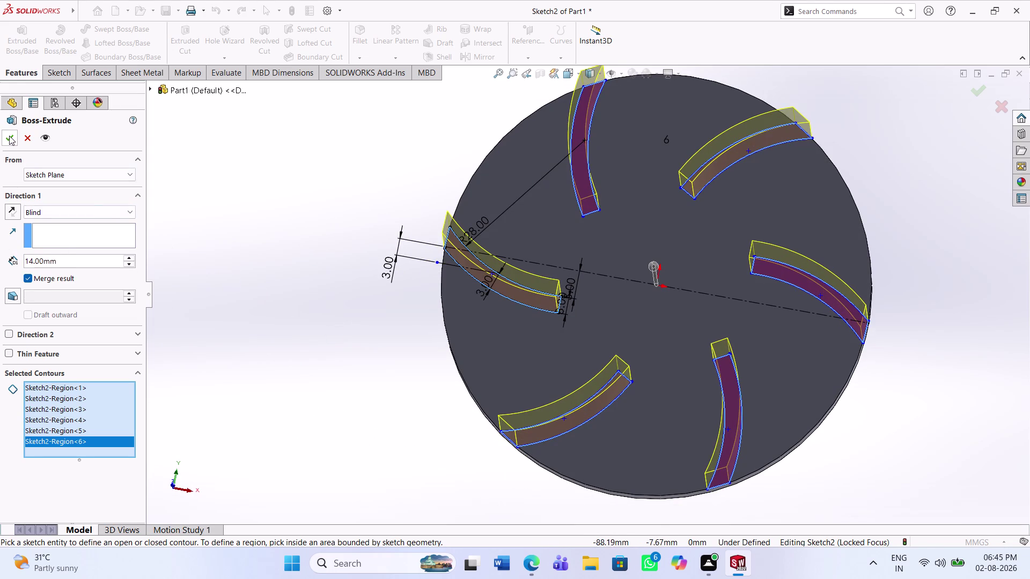
click(9, 136)
middle_drag(465, 426, 429, 427)
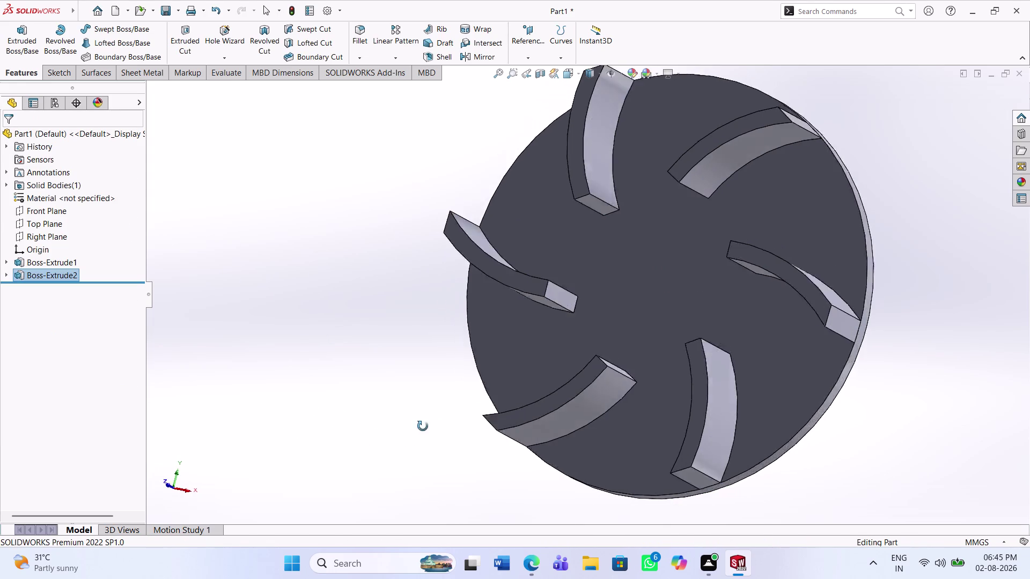
middle_drag(429, 426, 460, 370)
scroll(up, 3)
middle_drag(499, 377, 500, 399)
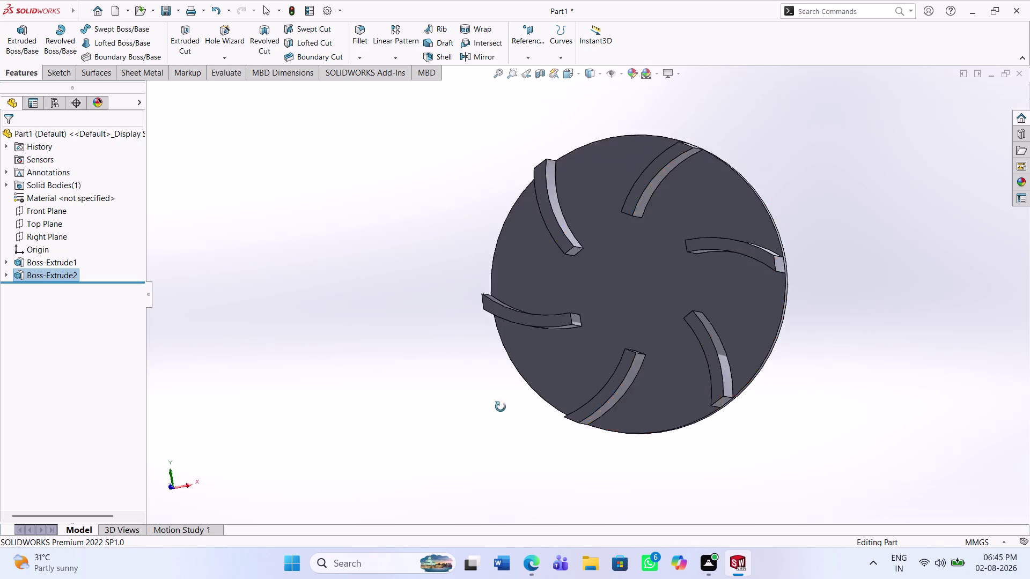
middle_drag(500, 399, 509, 440)
middle_drag(561, 391, 450, 405)
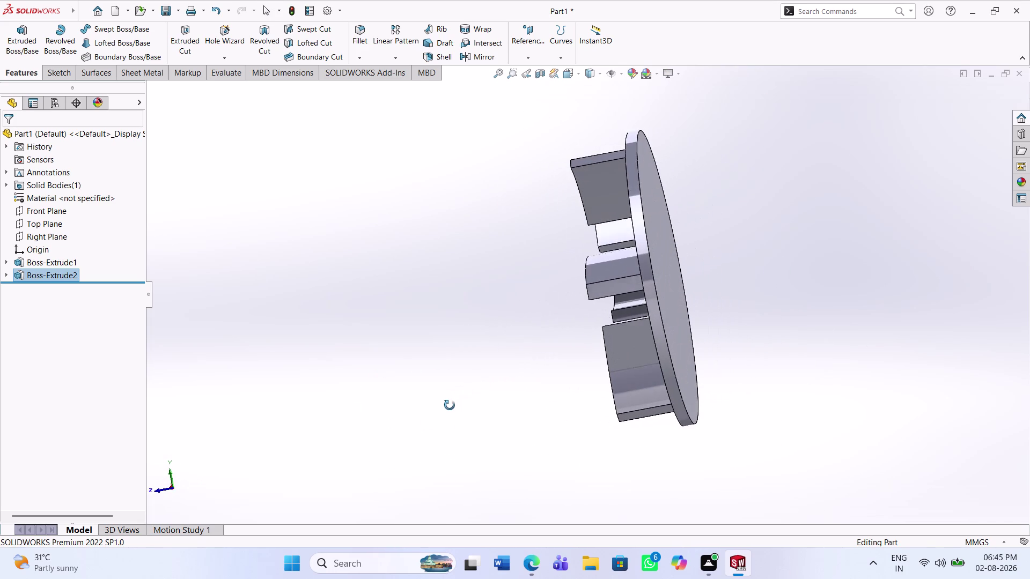
middle_drag(450, 405, 448, 404)
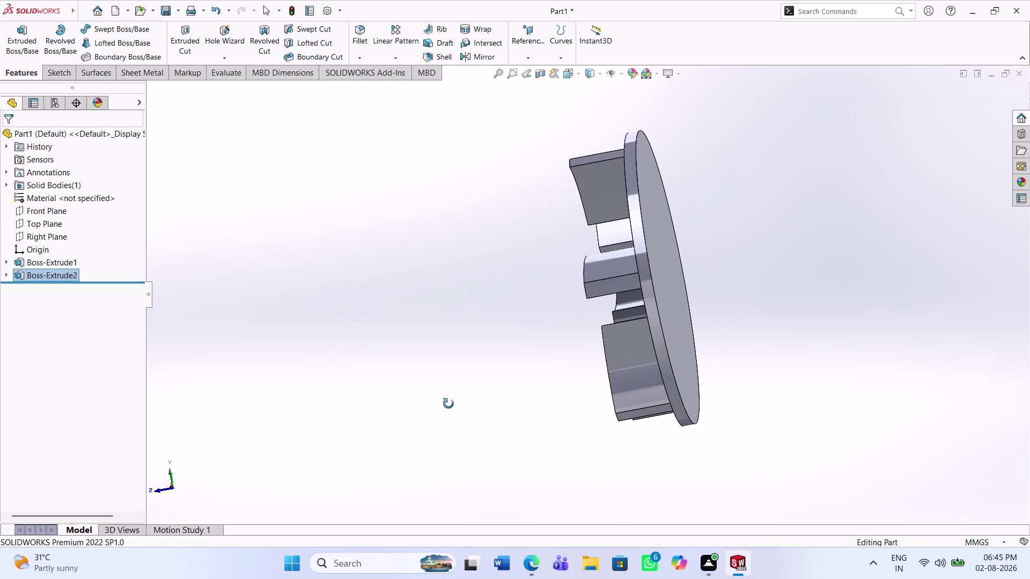
middle_drag(448, 404, 444, 406)
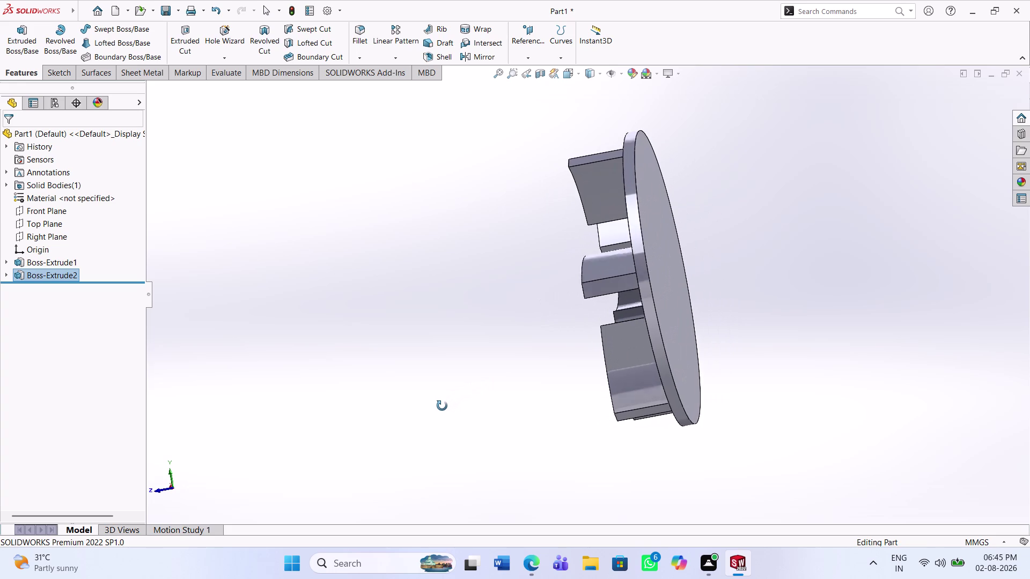
middle_drag(444, 405, 391, 435)
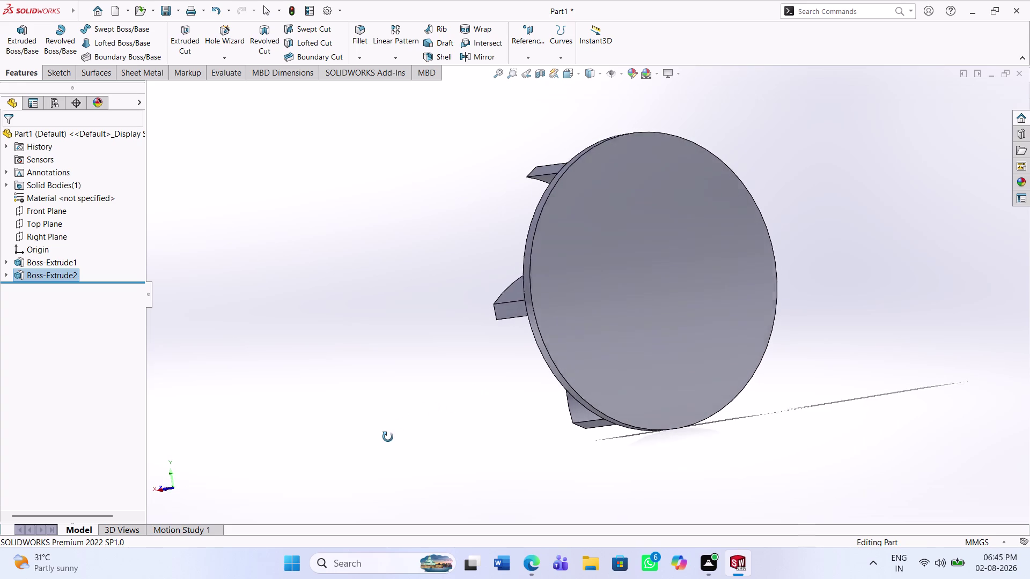
middle_drag(391, 434, 357, 455)
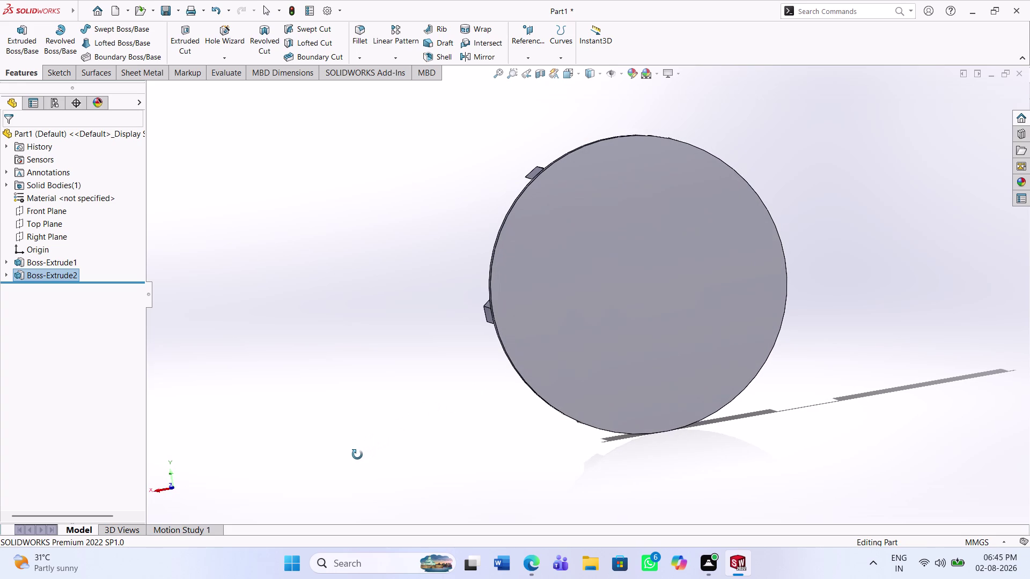
middle_drag(357, 455, 356, 456)
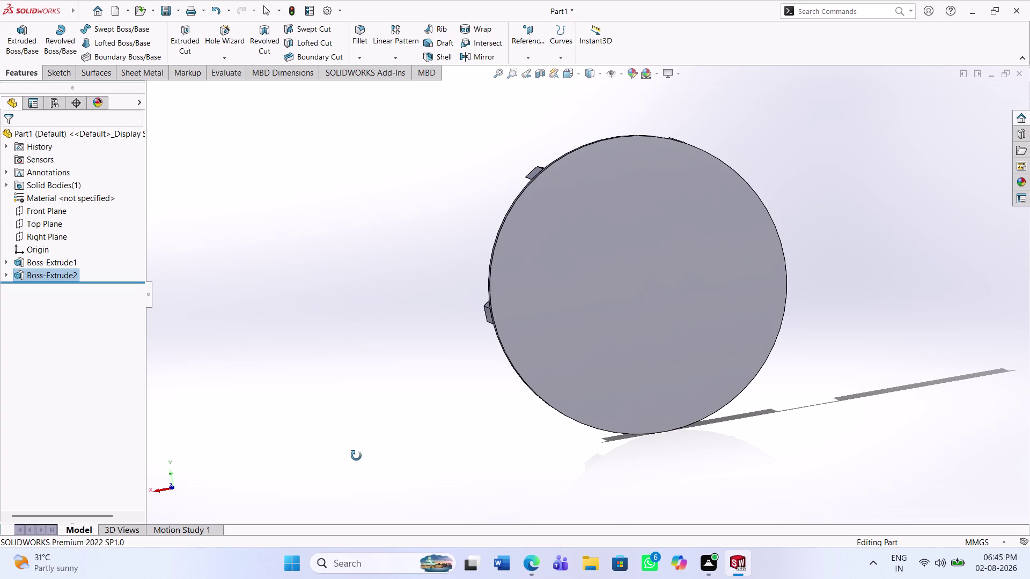
middle_drag(356, 456, 355, 457)
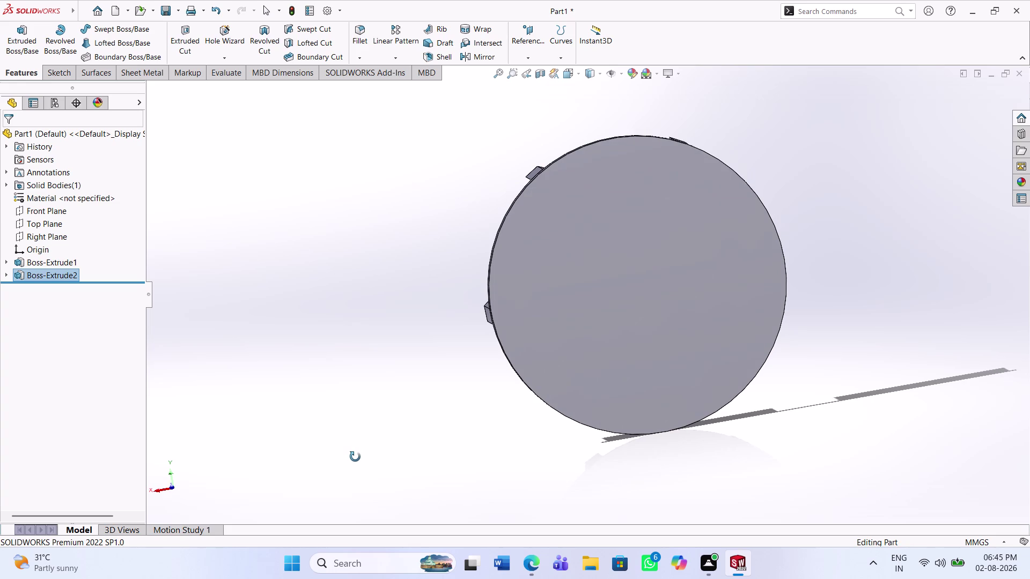
middle_drag(355, 457, 349, 463)
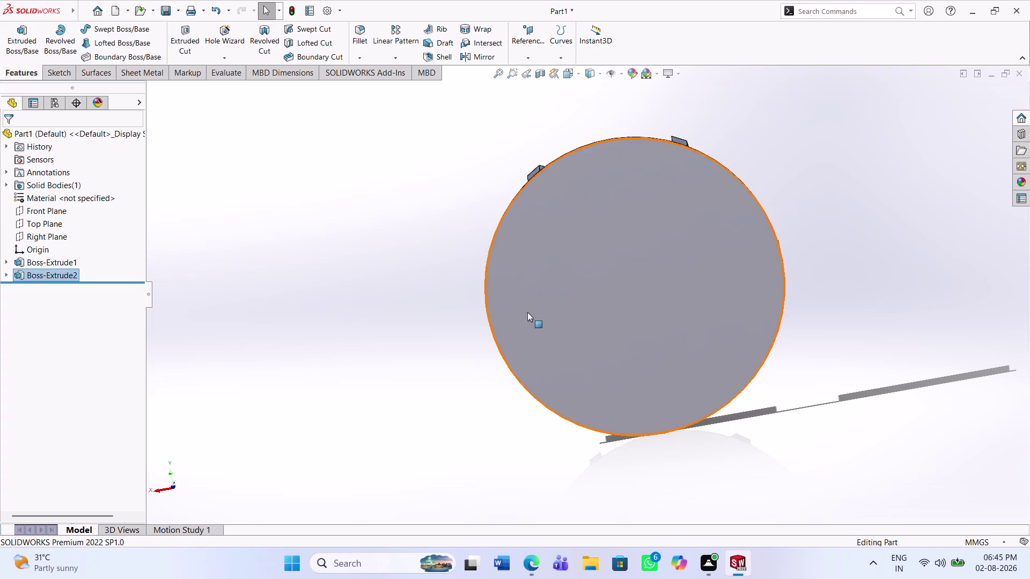
Start a sketch on the disc's back face and draw a circle centred on the origin.
click(527, 312)
click(54, 77)
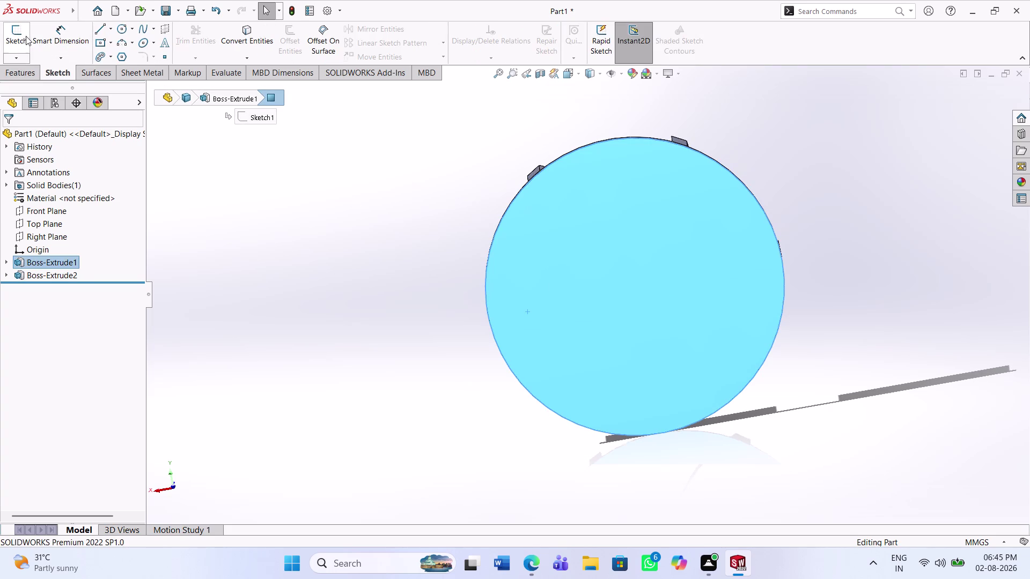
click(23, 34)
click(121, 32)
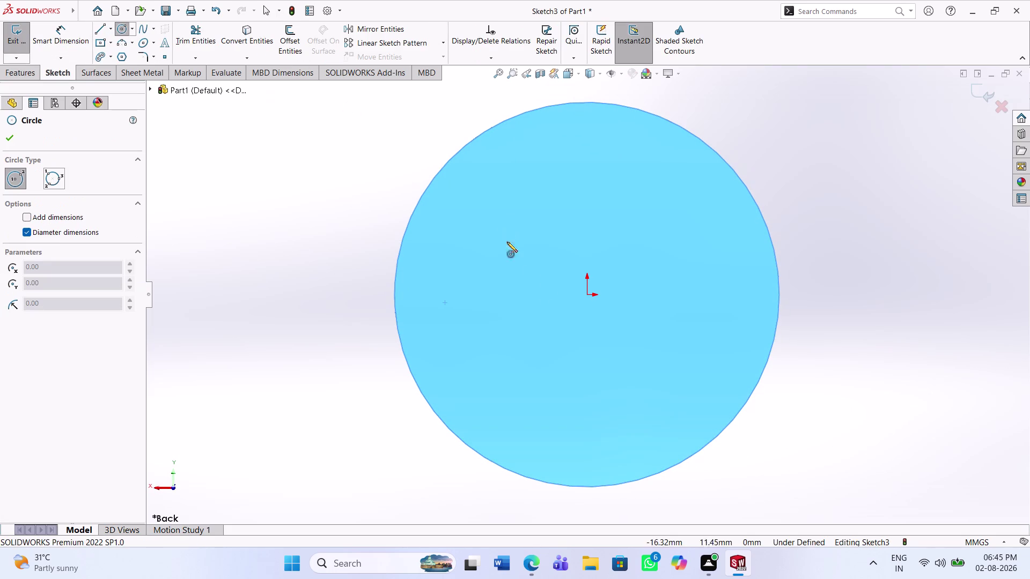
click(585, 296)
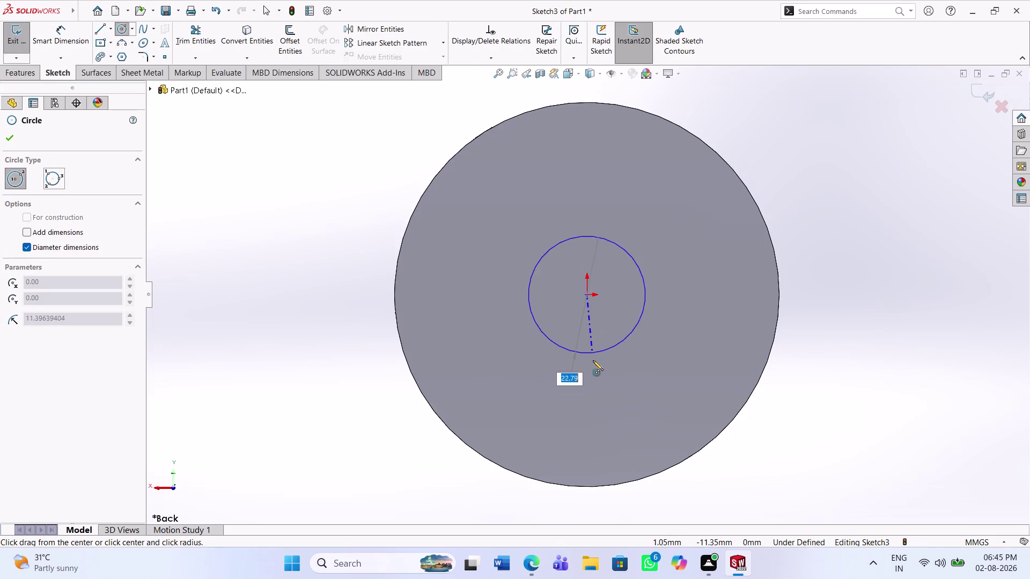
click(592, 362)
click(7, 141)
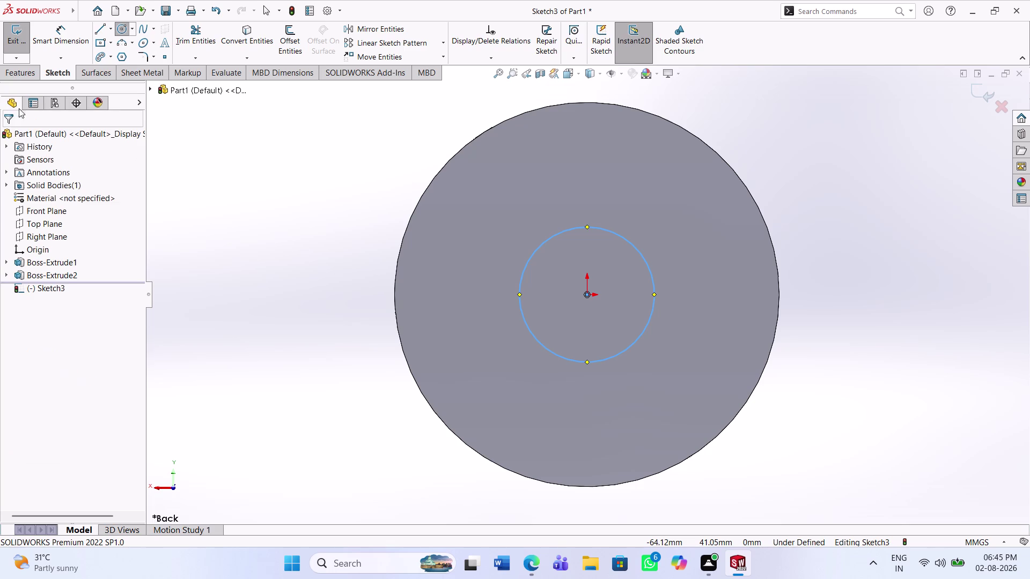
Cancel the premature extrusion and dimension the hub circle to 25 mm diameter.
click(23, 70)
drag(30, 41, 35, 43)
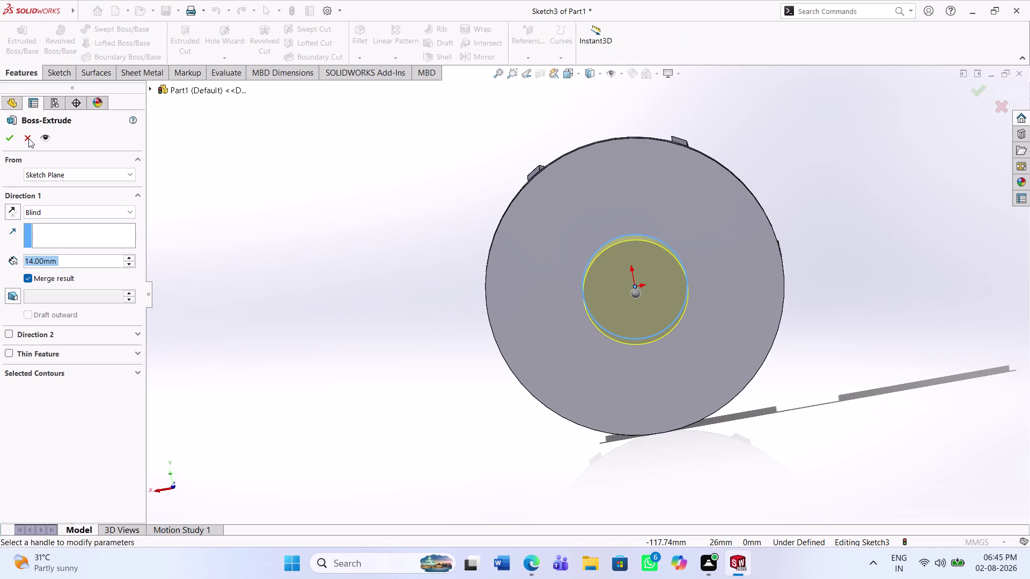
click(28, 138)
click(51, 73)
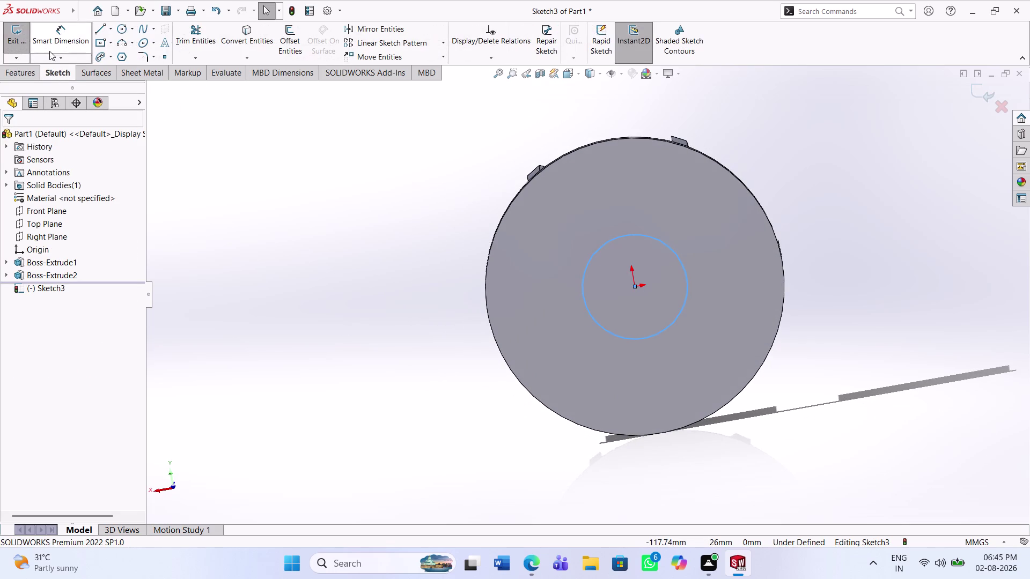
click(49, 51)
click(580, 290)
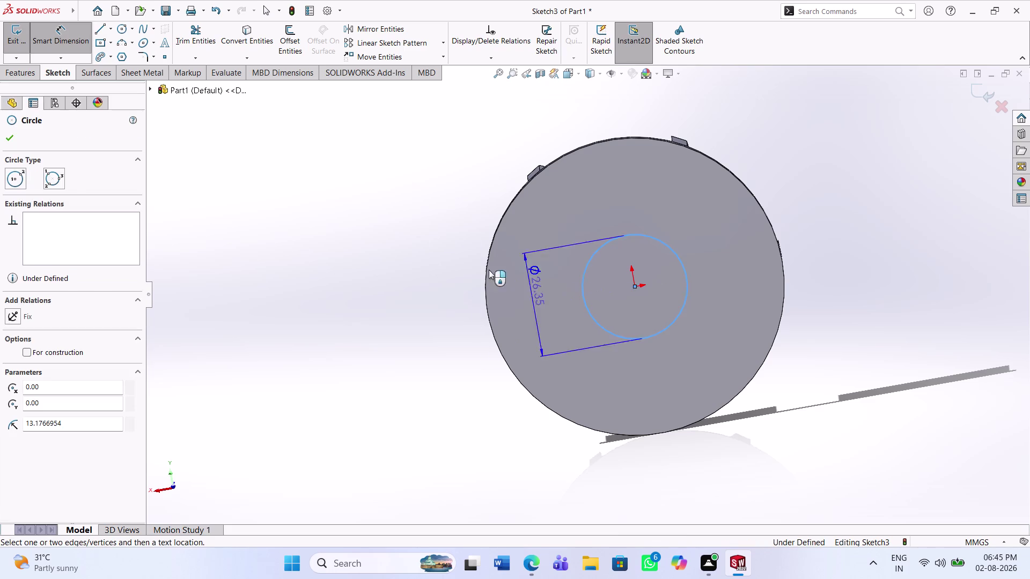
click(408, 245)
text(25)
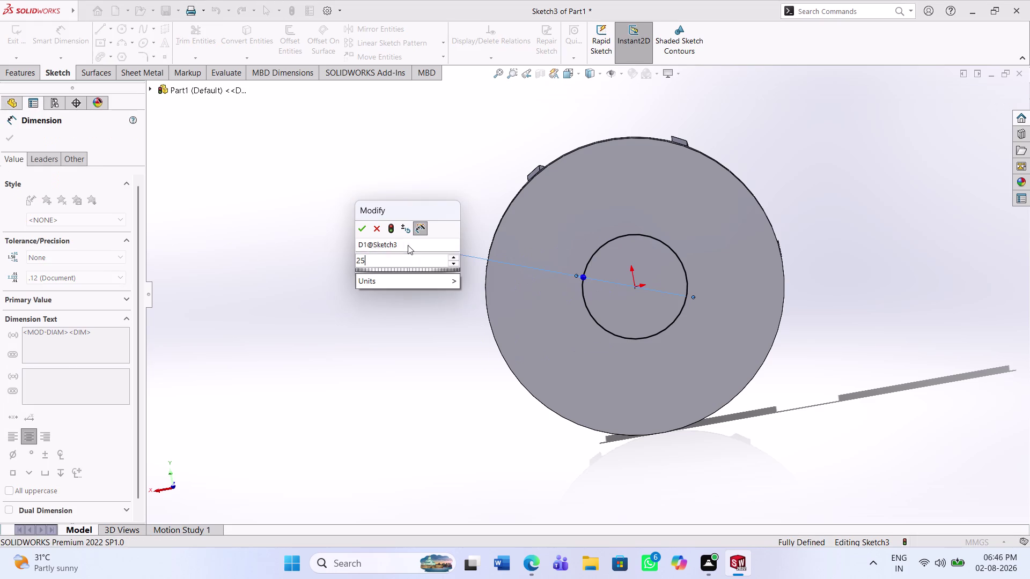
key(Return)
click(382, 335)
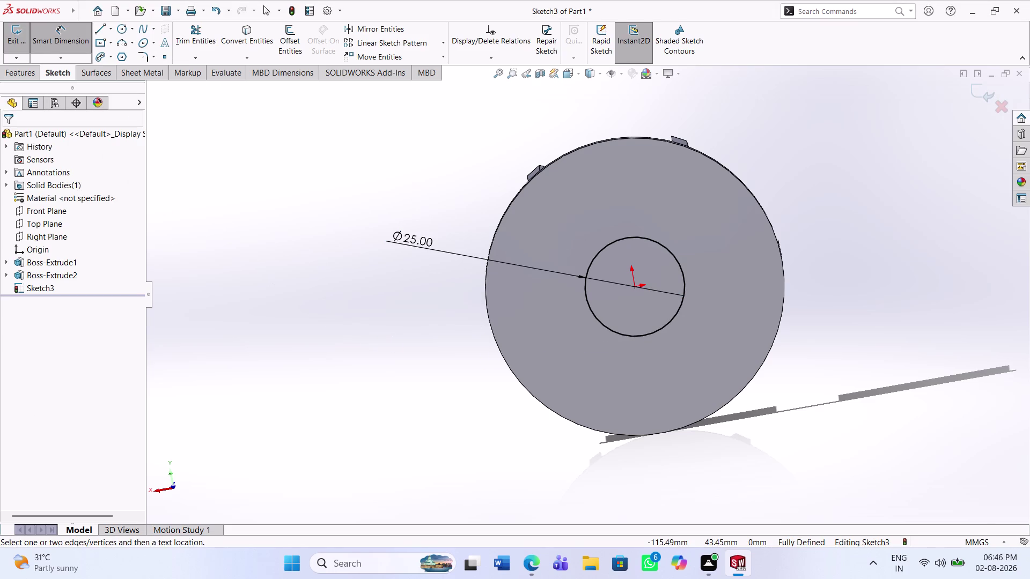
Extrude the 25 mm circle 16 mm blind into the hub boss, Boss-Extrude3.
click(17, 69)
click(17, 53)
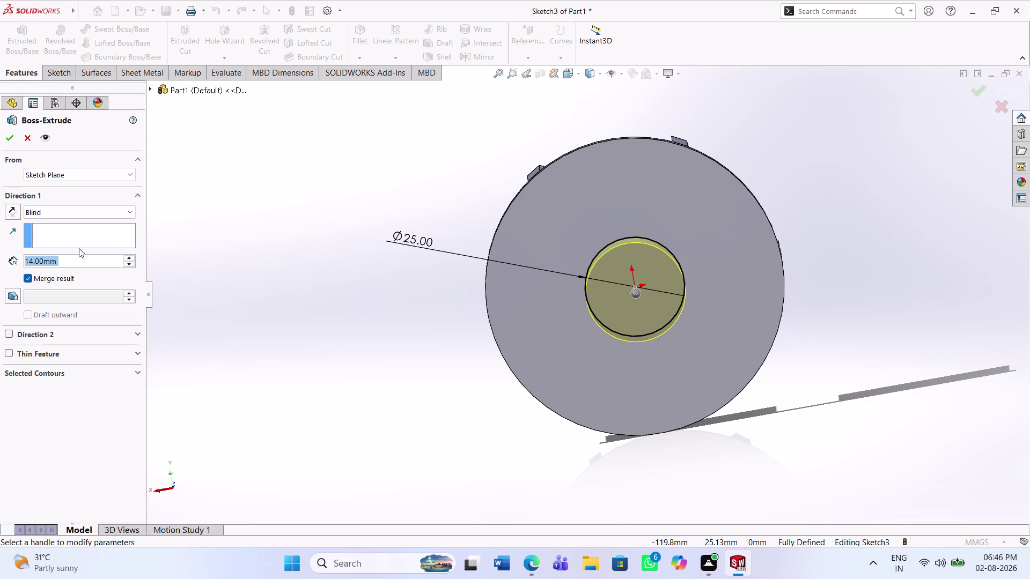
text(1)
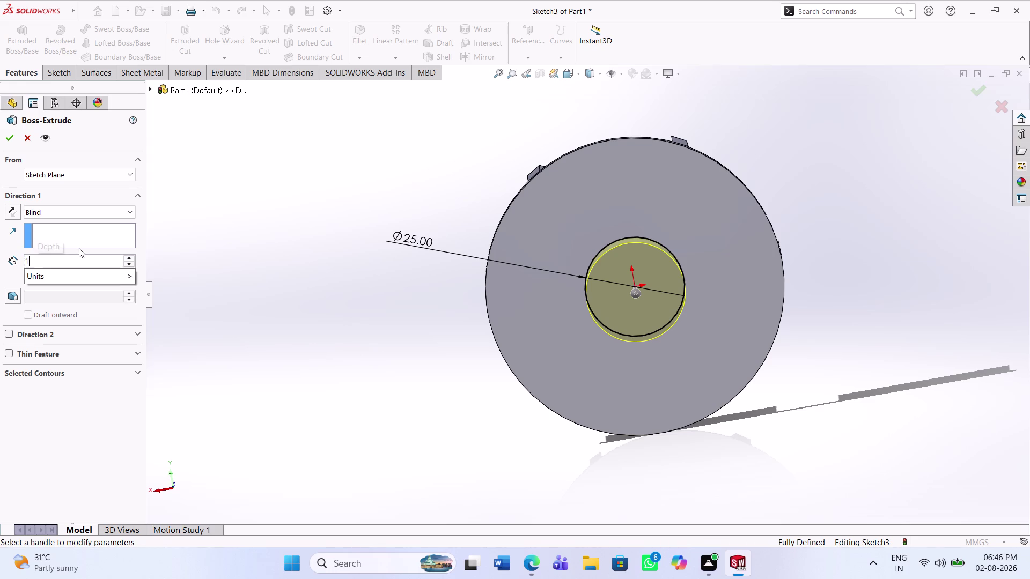
text(6)
key(Return)
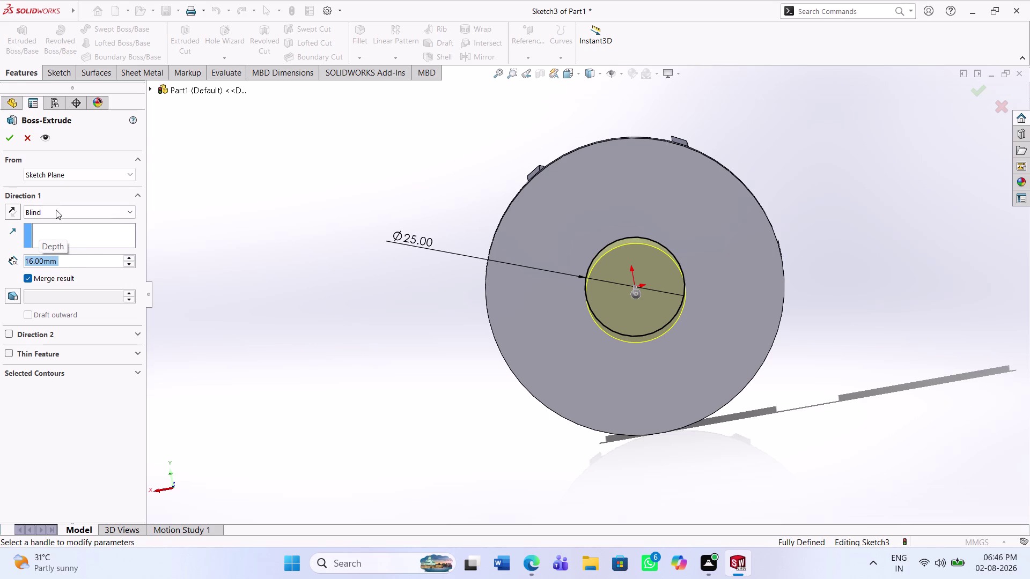
click(11, 143)
middle_drag(556, 308, 481, 346)
click(582, 301)
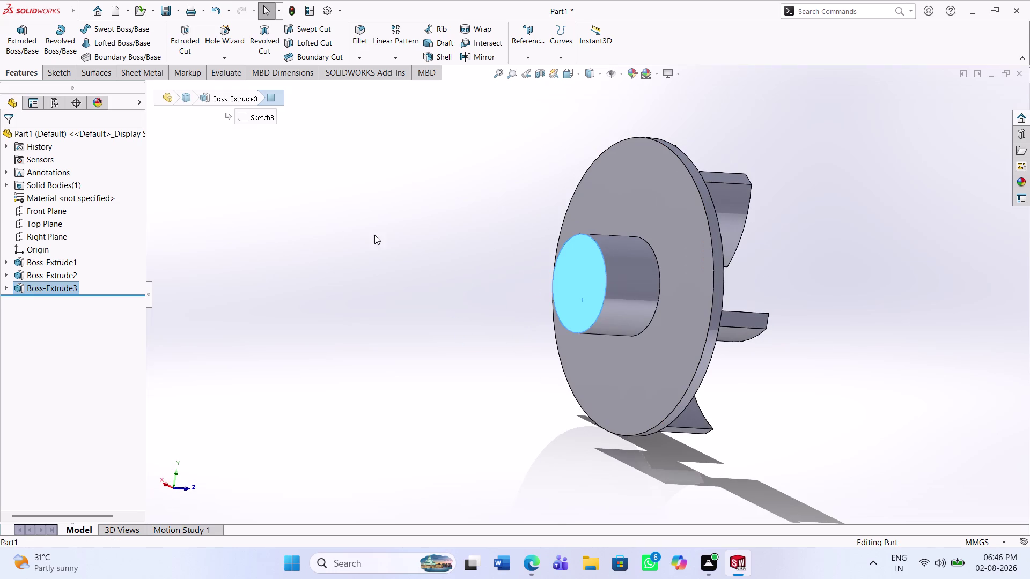
Start a sketch on the hub's end face with a circle centred on the origin.
click(52, 72)
click(13, 37)
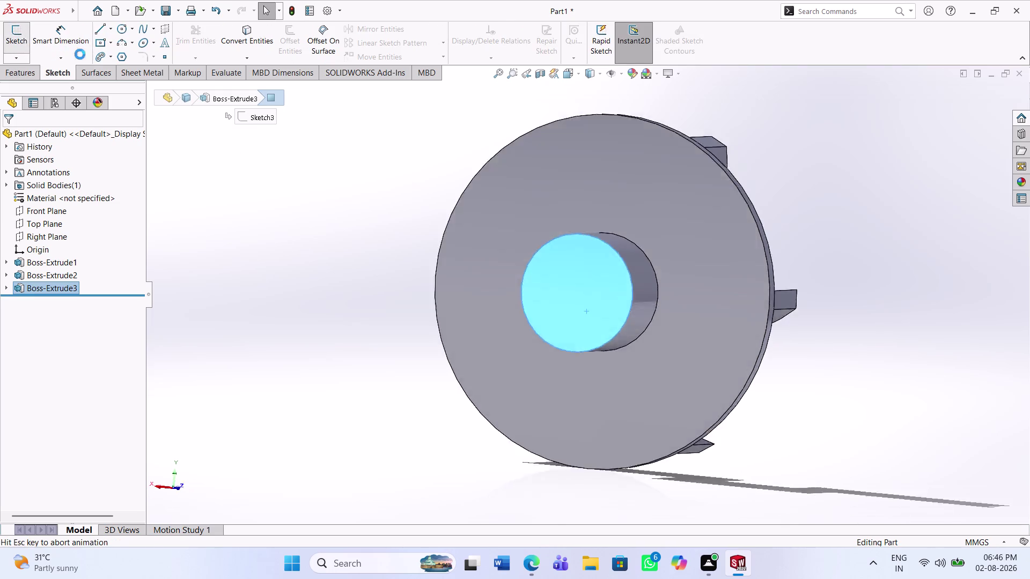
click(120, 31)
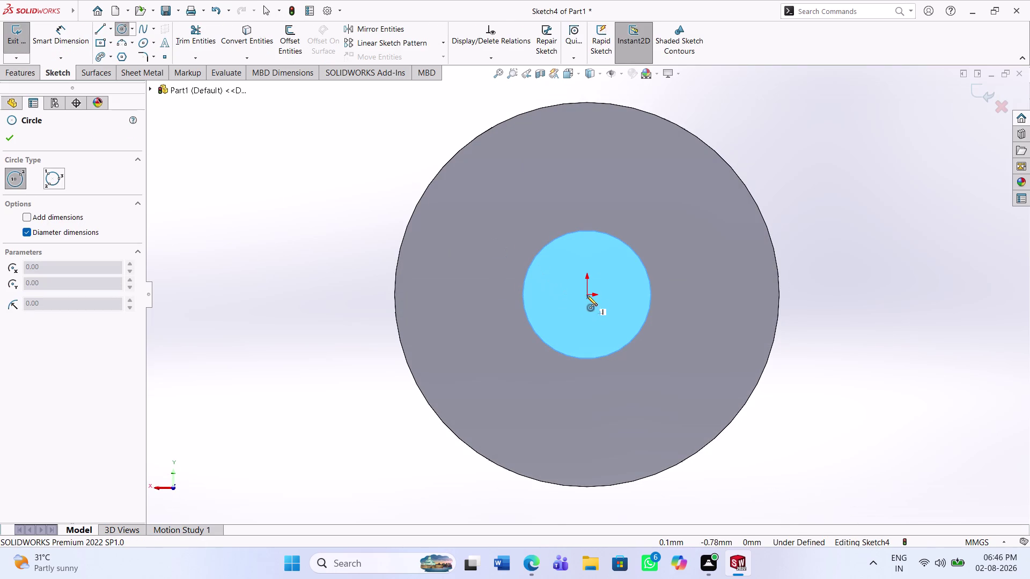
click(585, 293)
click(596, 330)
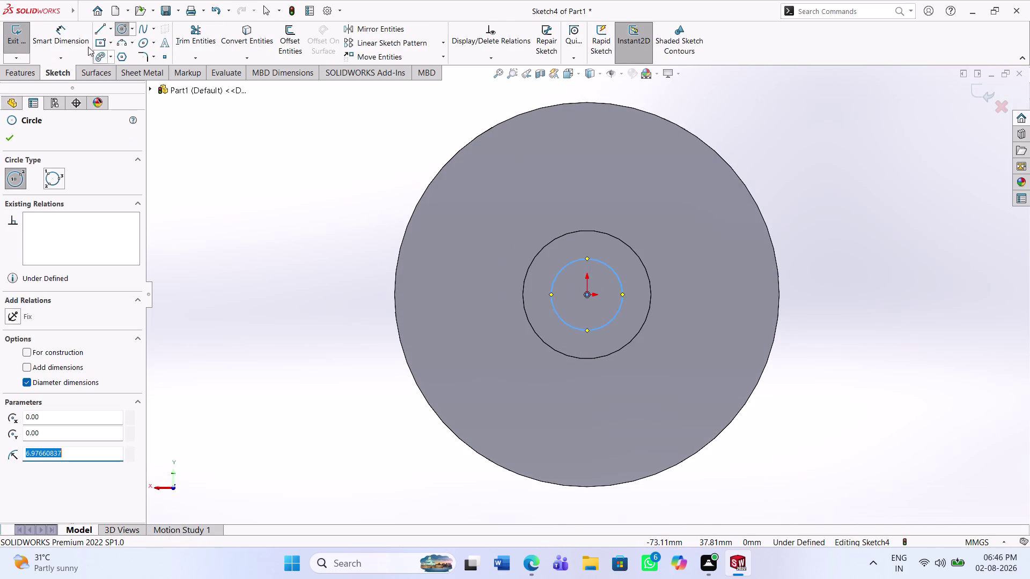
Dimension the bore circle to 14 mm diameter.
click(53, 30)
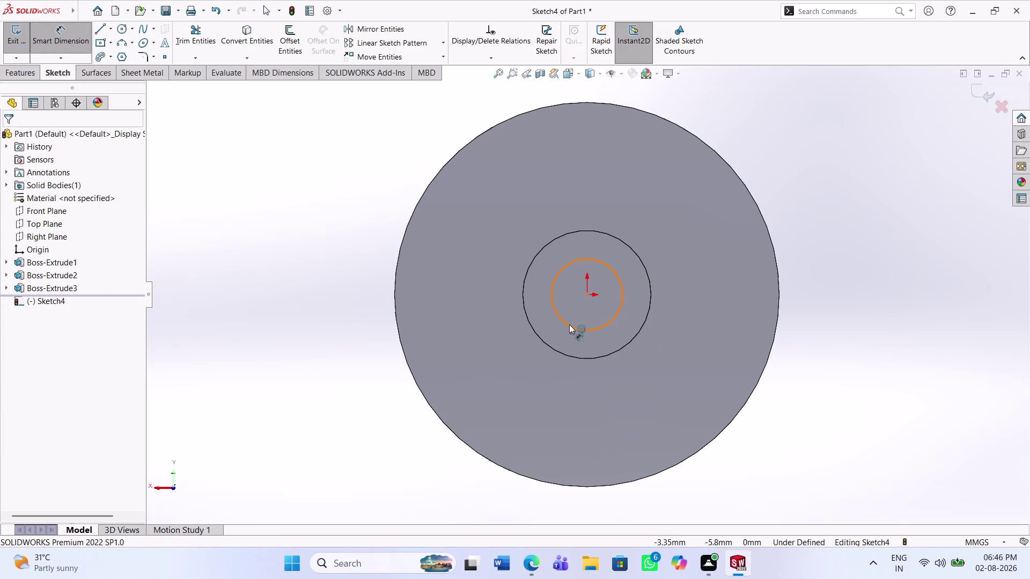
click(582, 331)
click(382, 385)
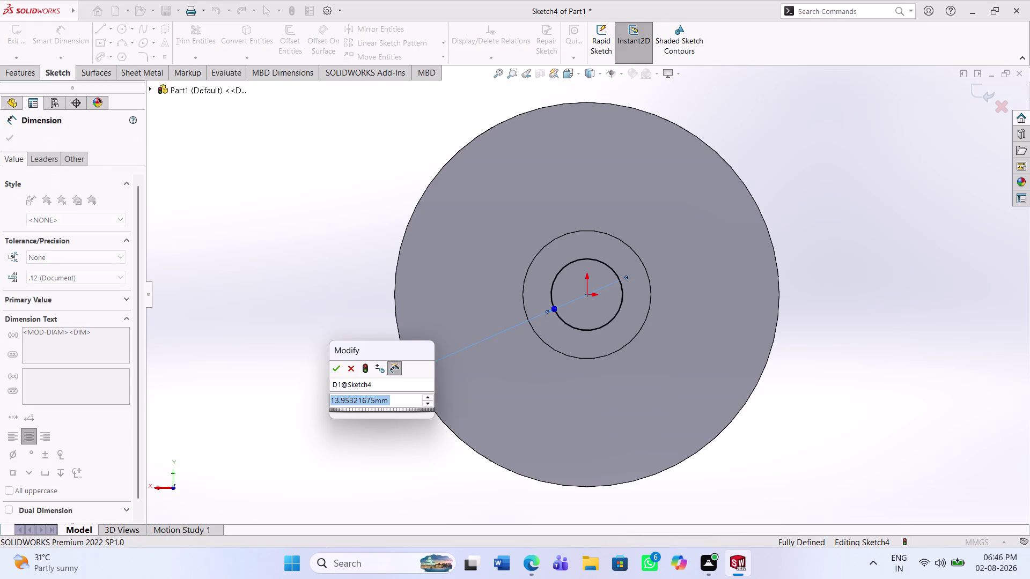
text(1)
text(4)
key(Return)
click(277, 345)
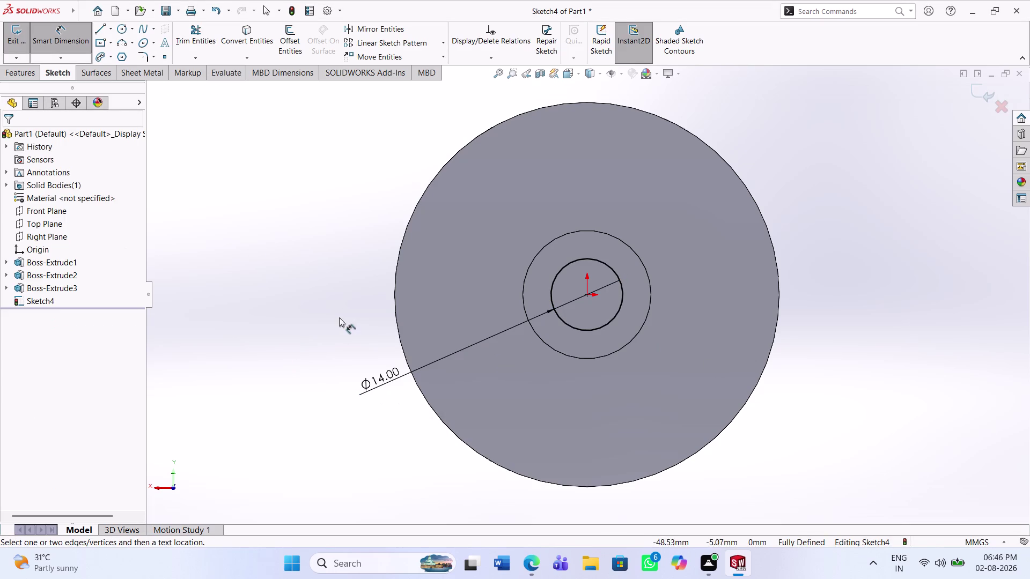
click(111, 27)
Draw a vertical construction centreline through the bore.
click(117, 56)
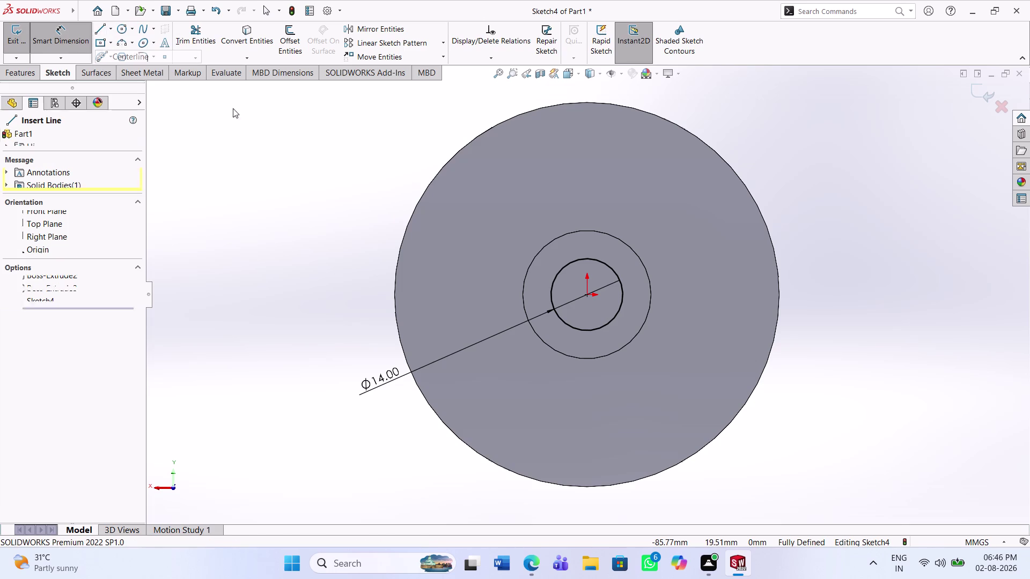
scroll(down, 3)
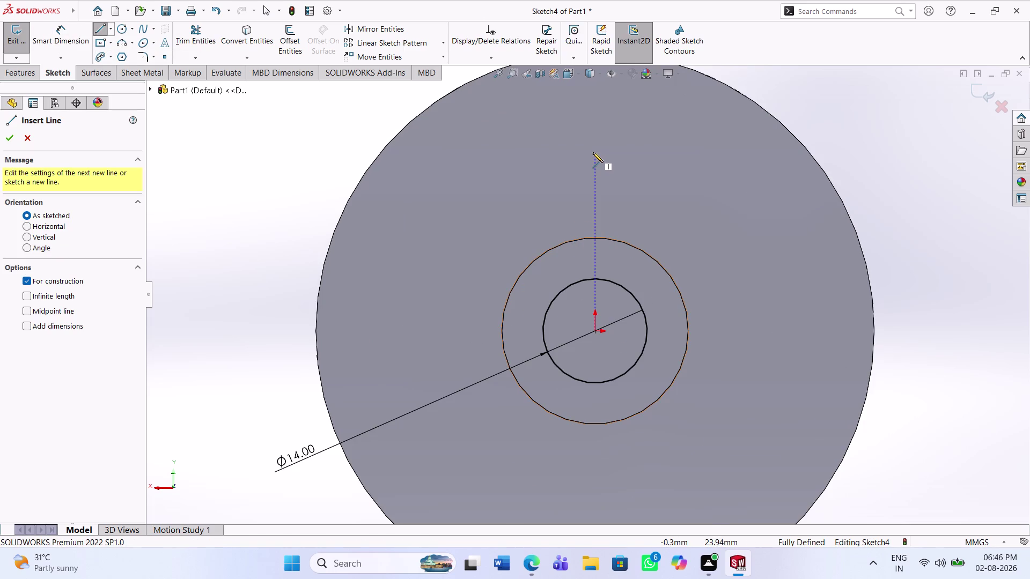
click(593, 152)
click(597, 384)
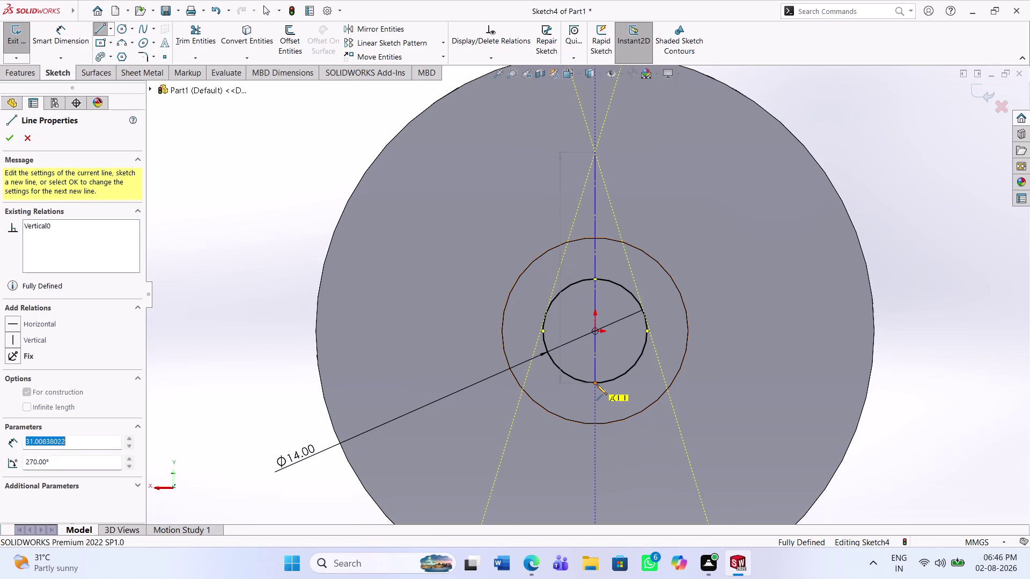
key(Escape)
key(Escape)
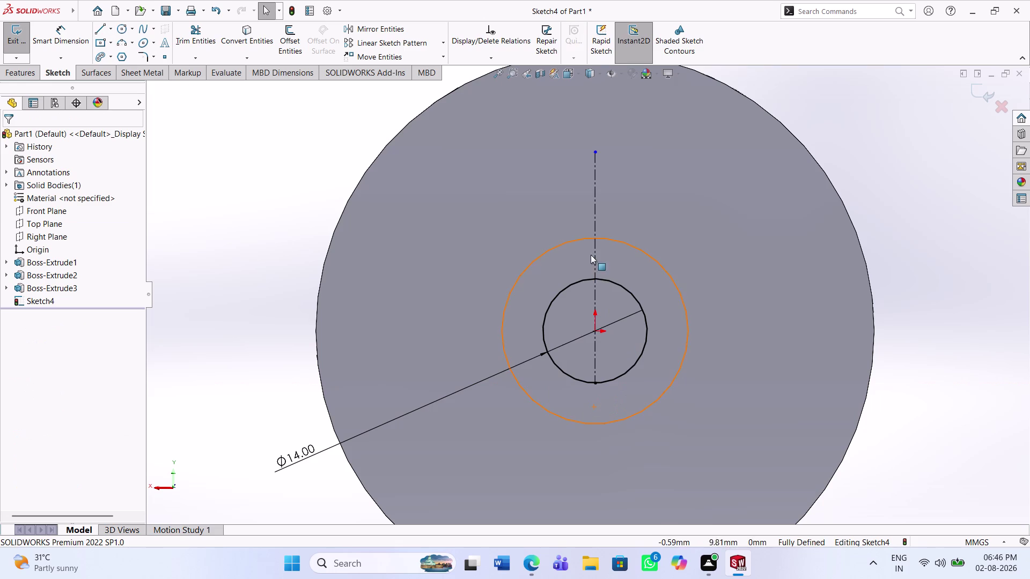
scroll(down, 3)
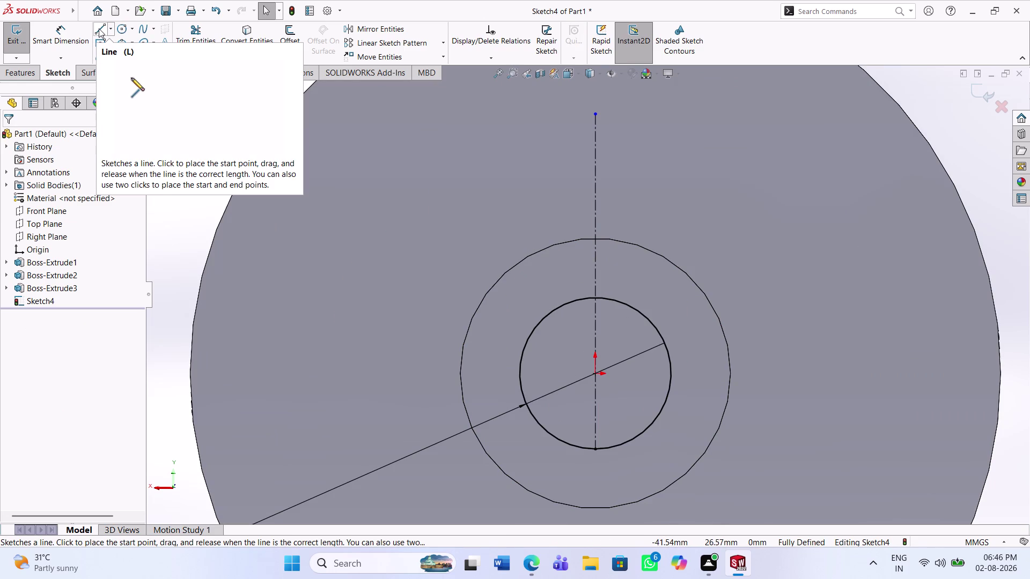
Draw the keyway's left side, top edge and right side above the bore.
click(98, 29)
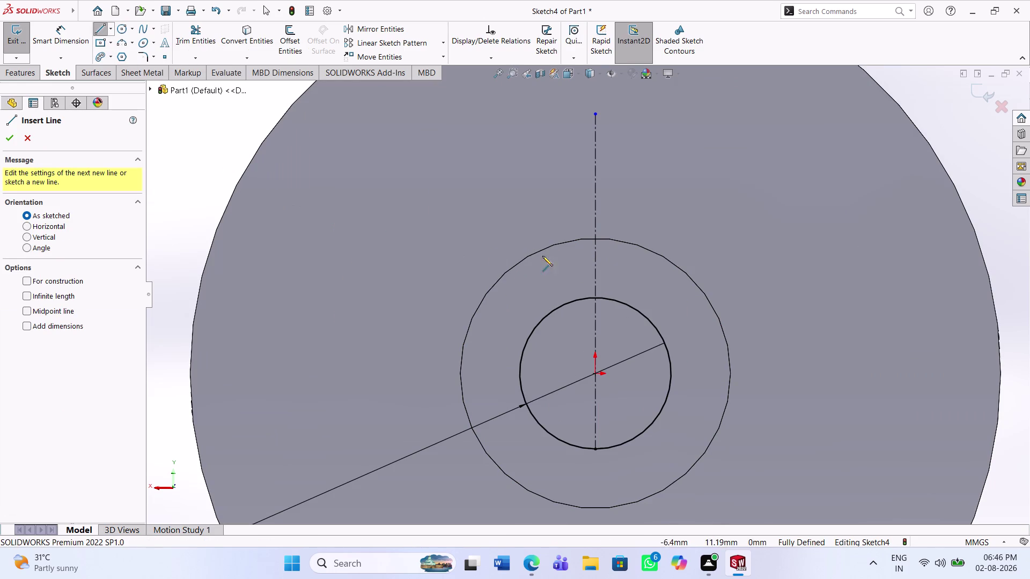
click(582, 299)
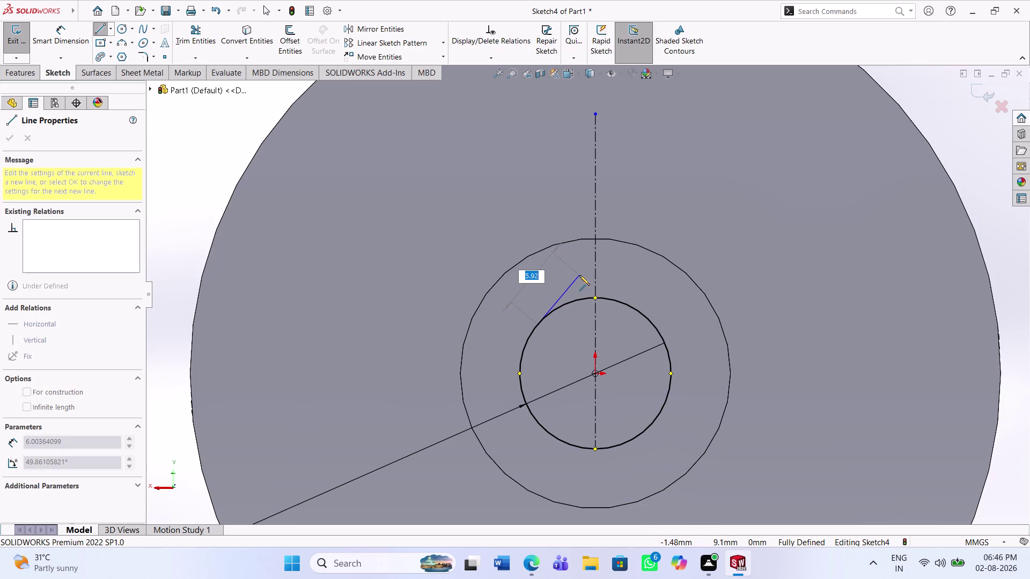
key(Escape)
click(102, 26)
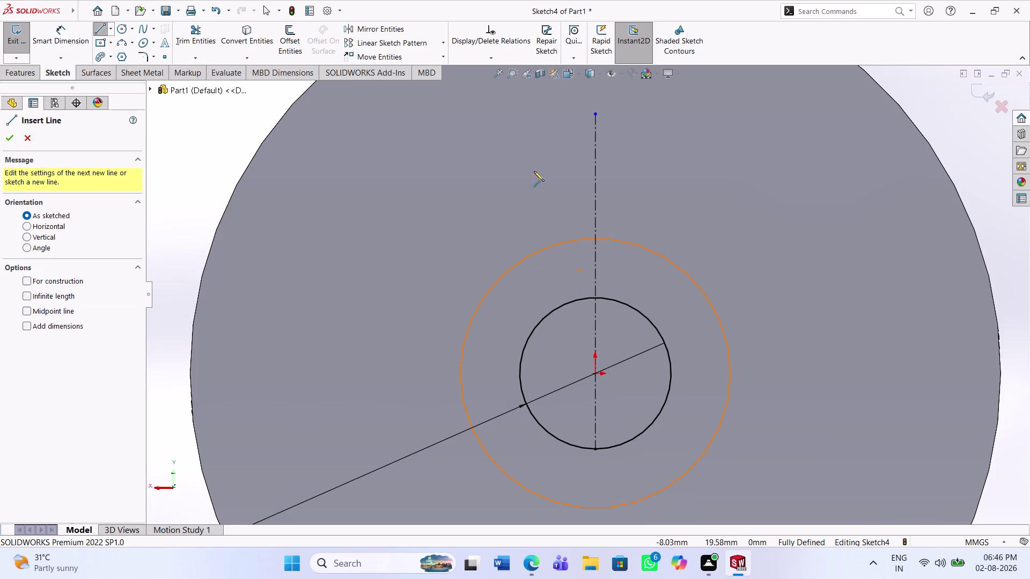
click(587, 298)
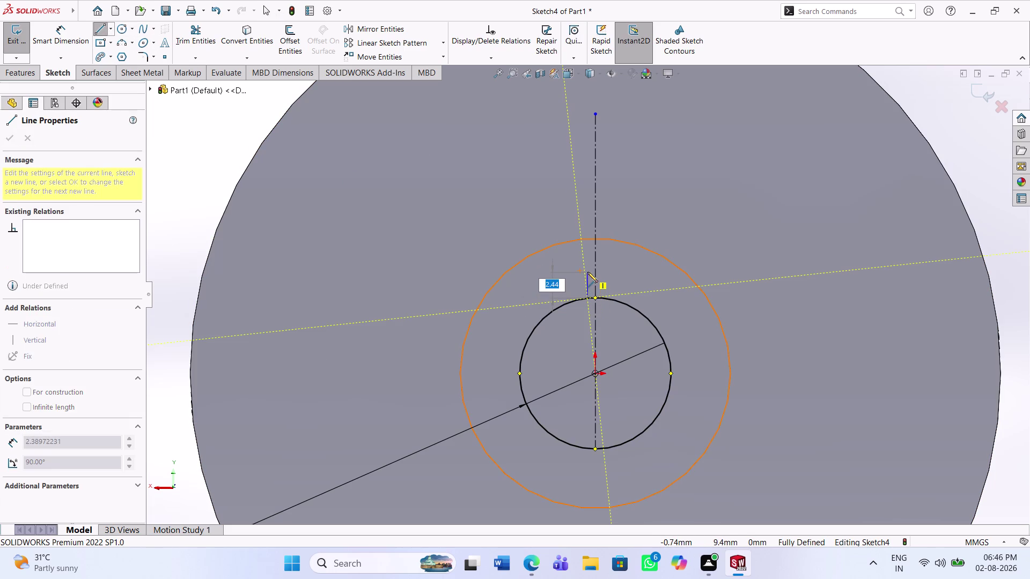
click(587, 272)
click(609, 272)
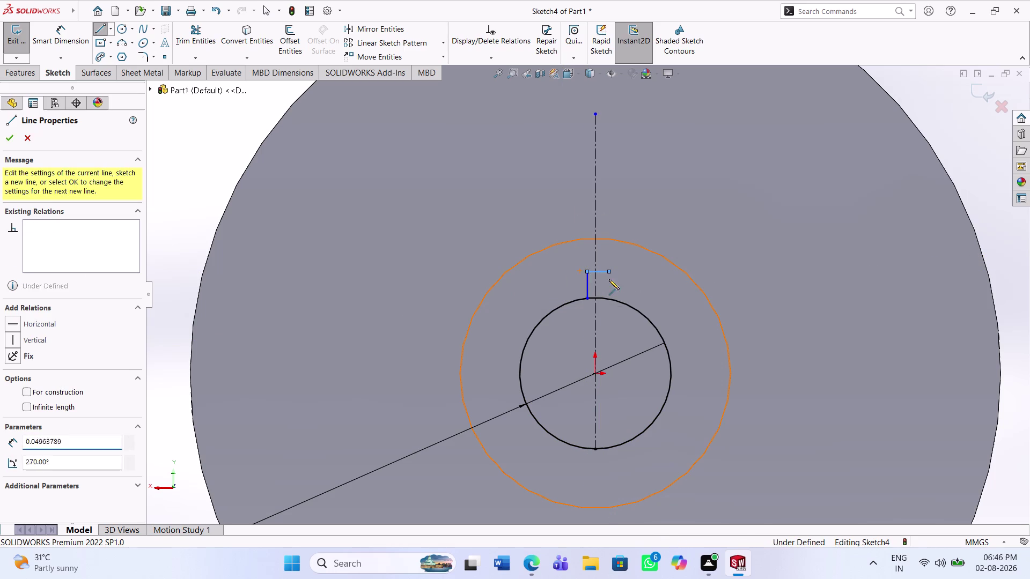
click(608, 297)
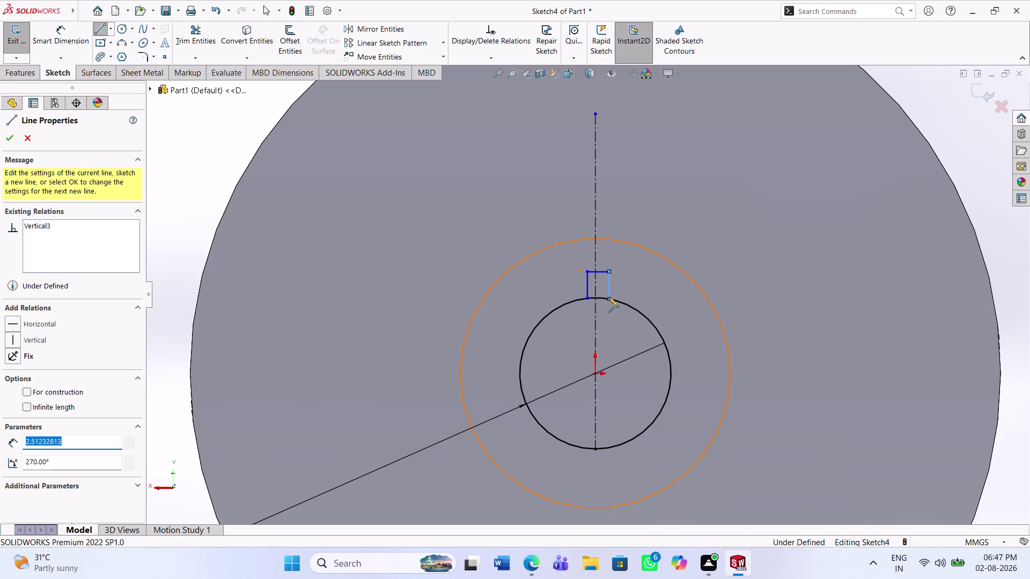
key(Escape)
key(Escape)
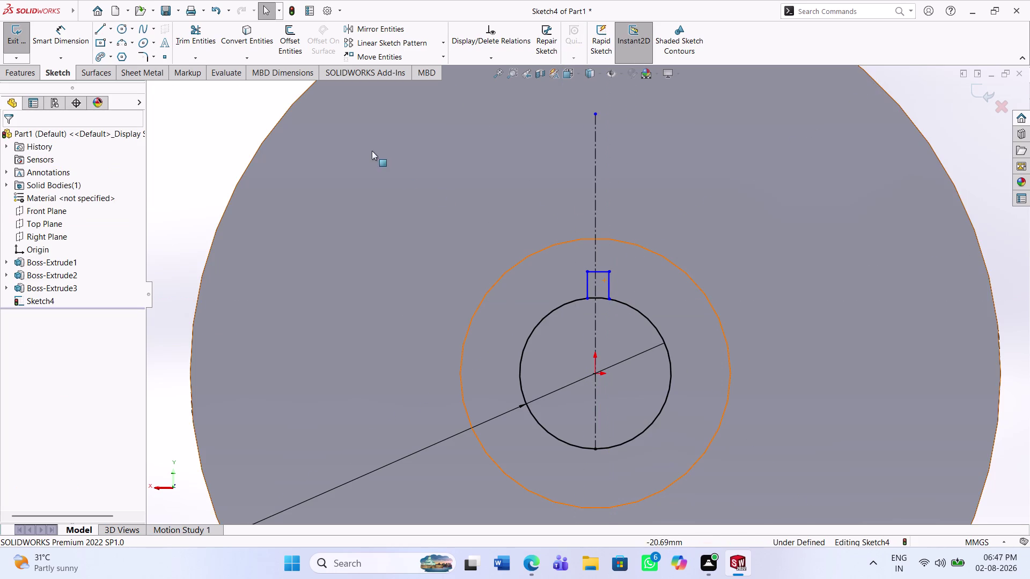
Make the keyway's two sides symmetric about the vertical centreline.
click(610, 286)
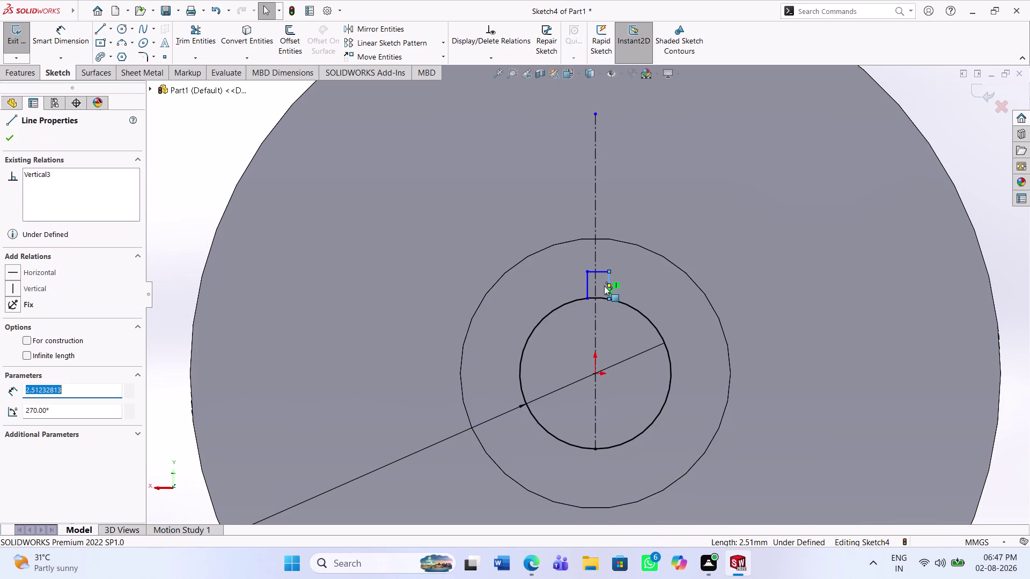
click(596, 285)
click(589, 281)
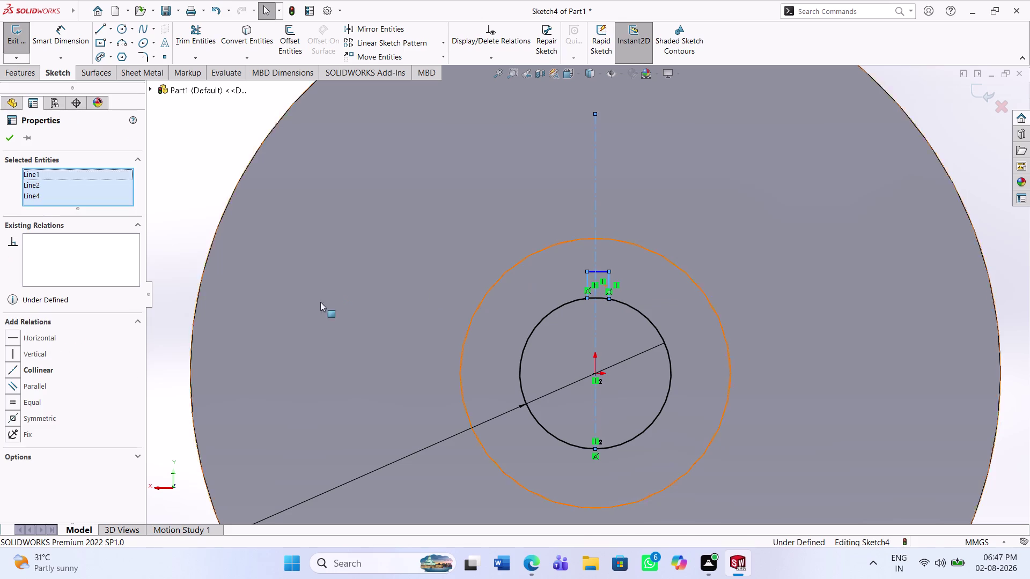
click(43, 418)
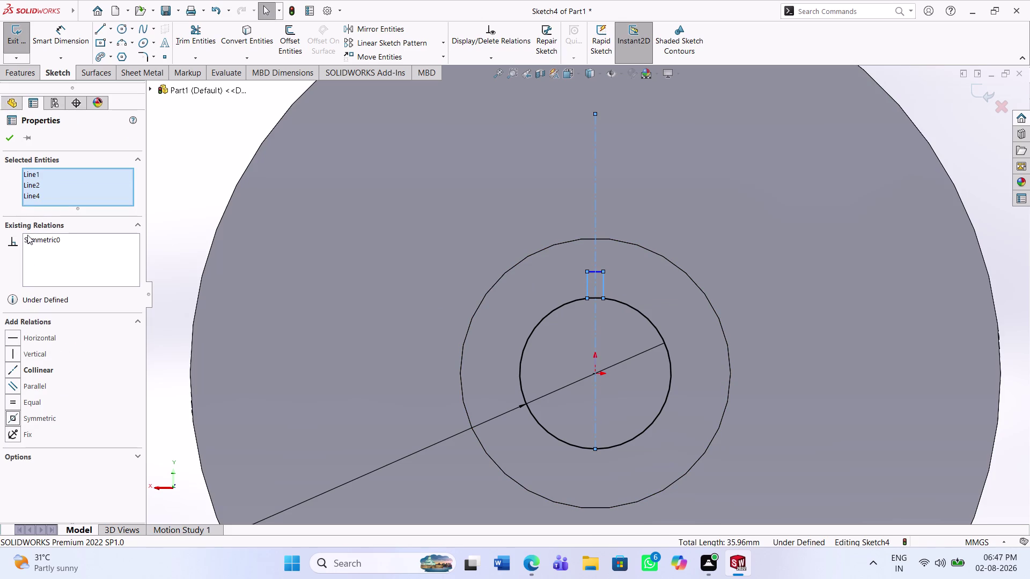
click(10, 133)
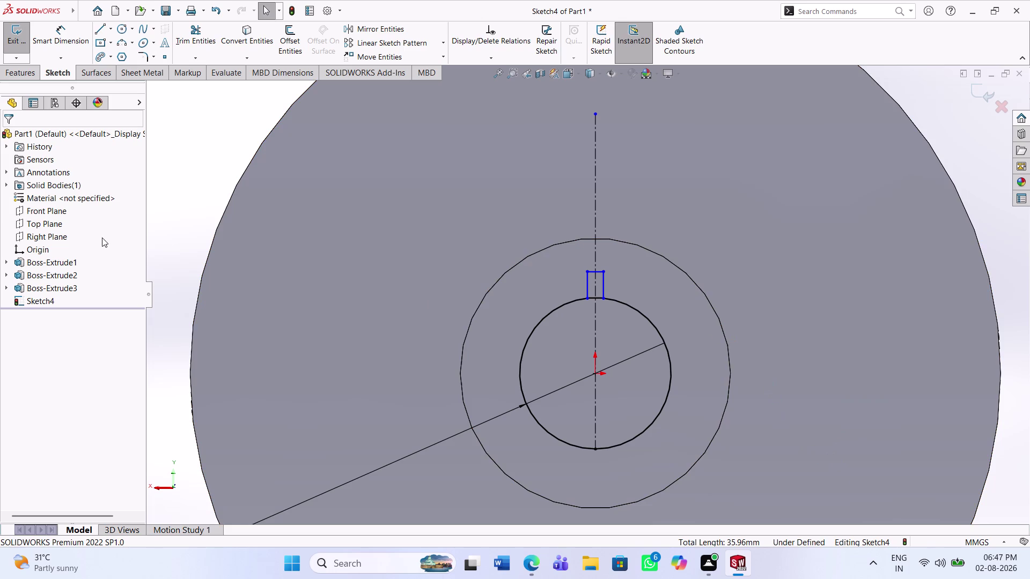
click(50, 50)
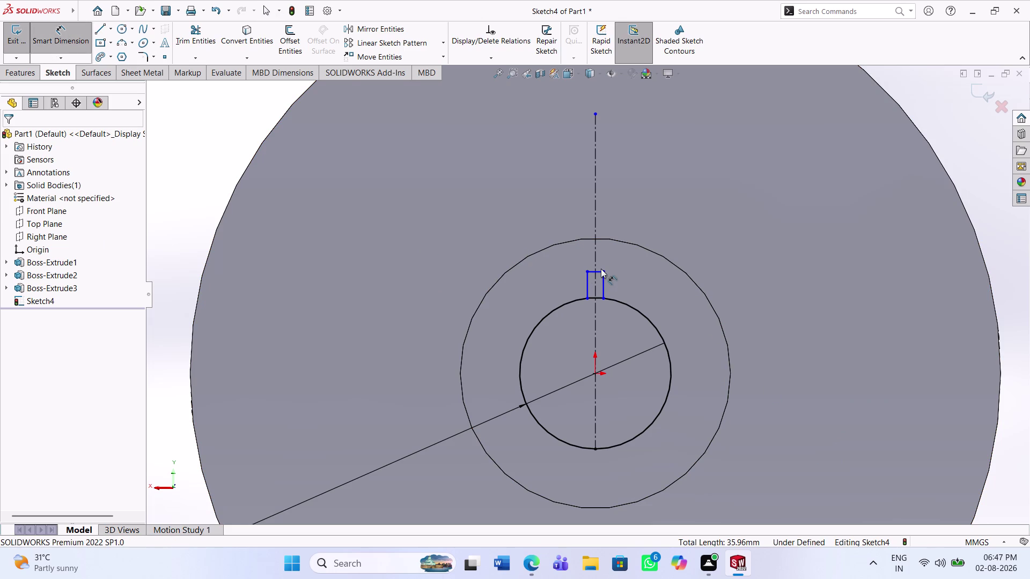
Dimension the keyway's top edge to 5 mm wide, placed above the keyway.
drag(596, 271, 595, 264)
click(580, 185)
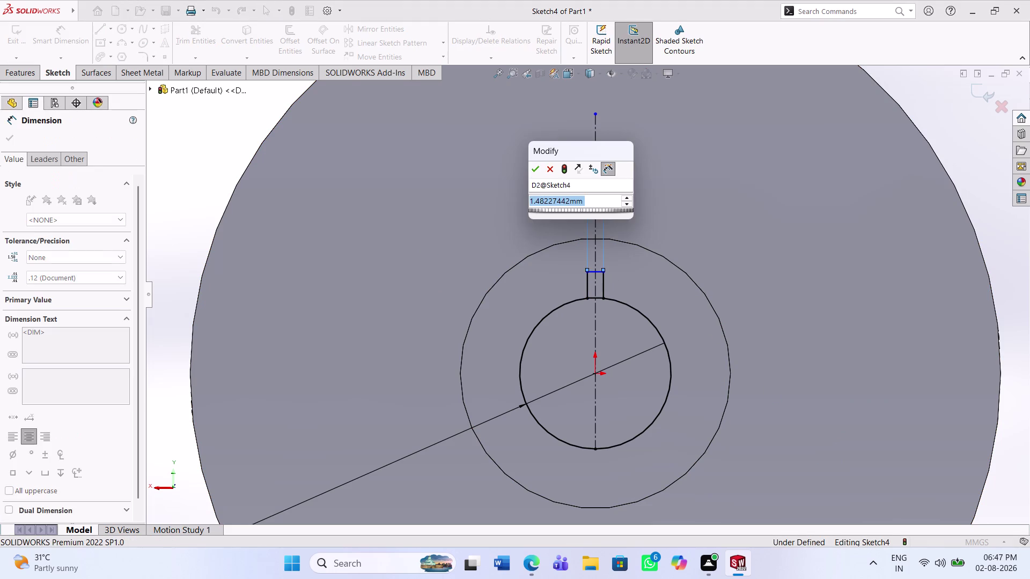
key(5)
key(Return)
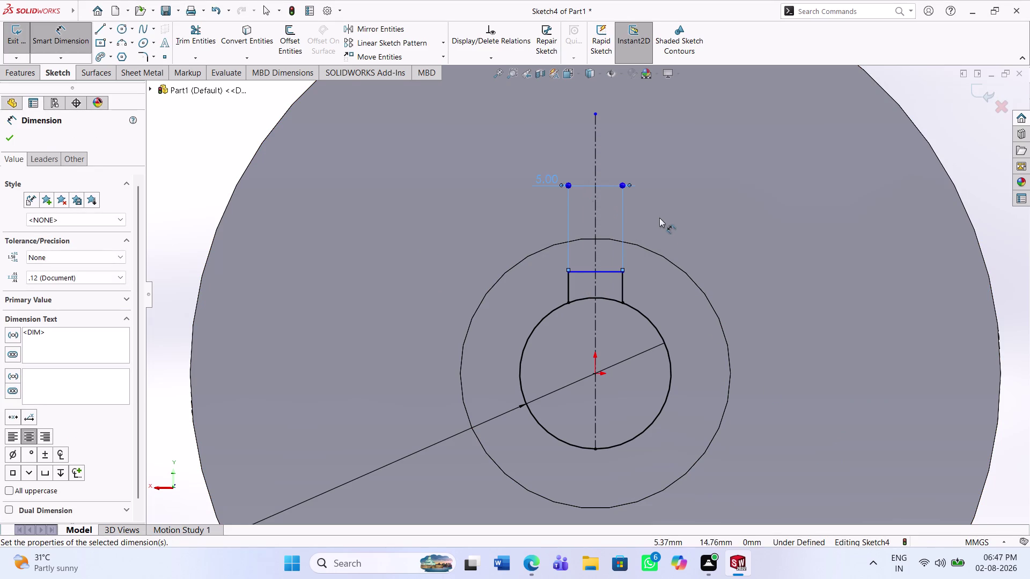
click(620, 291)
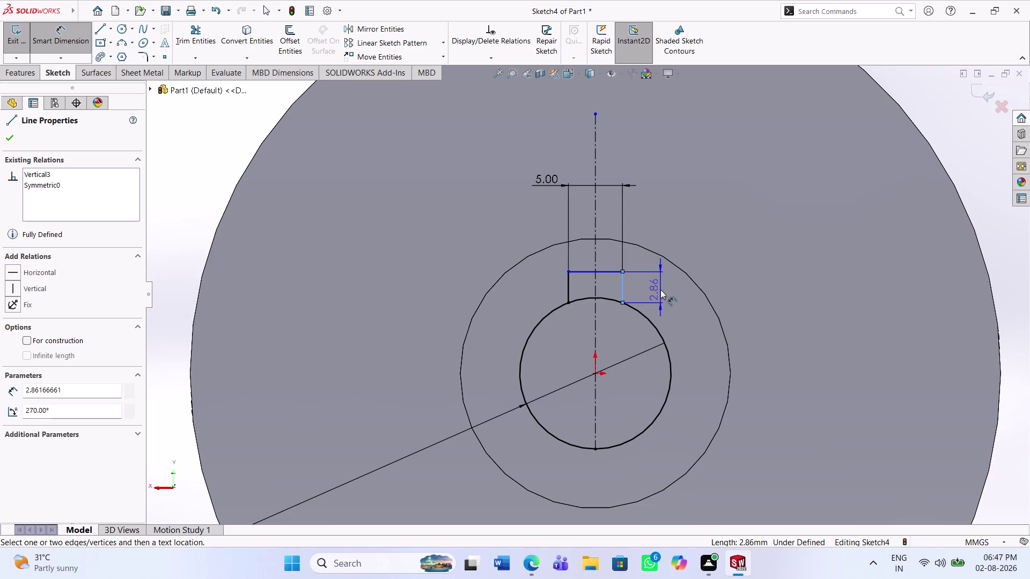
key(Escape)
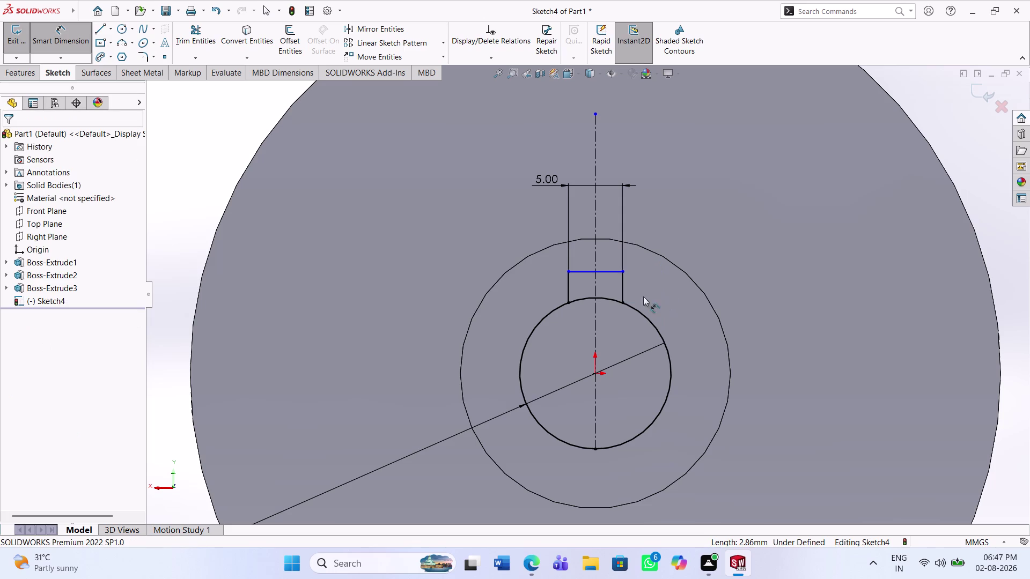
click(109, 29)
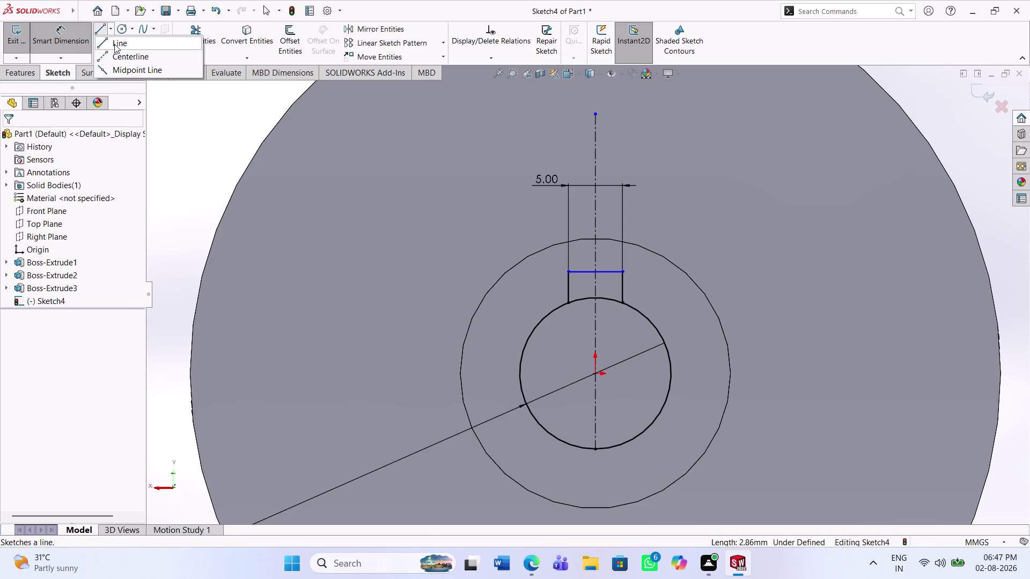
Draw a short construction line at the bottom of the bore.
click(114, 54)
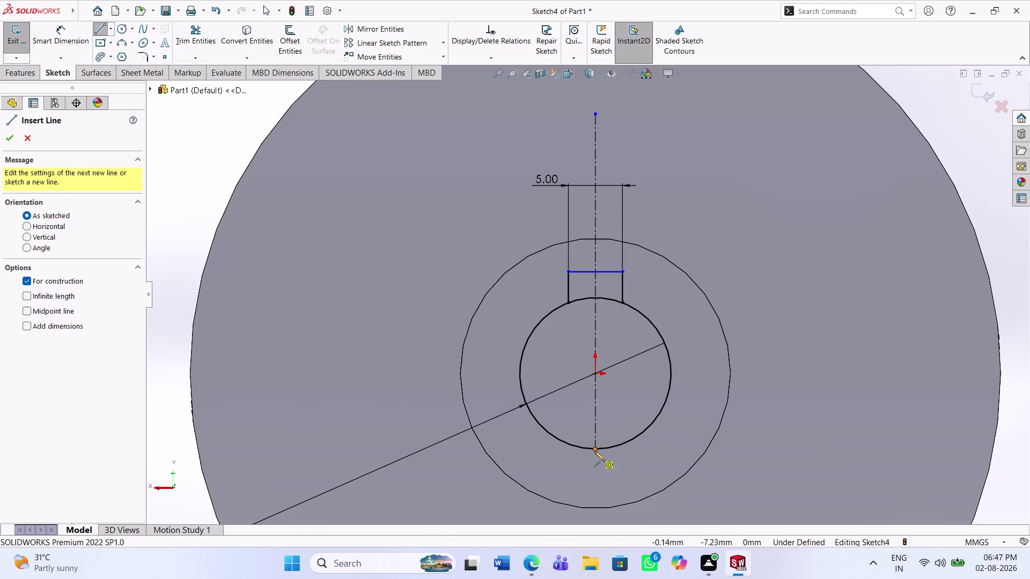
click(594, 451)
click(631, 446)
key(Escape)
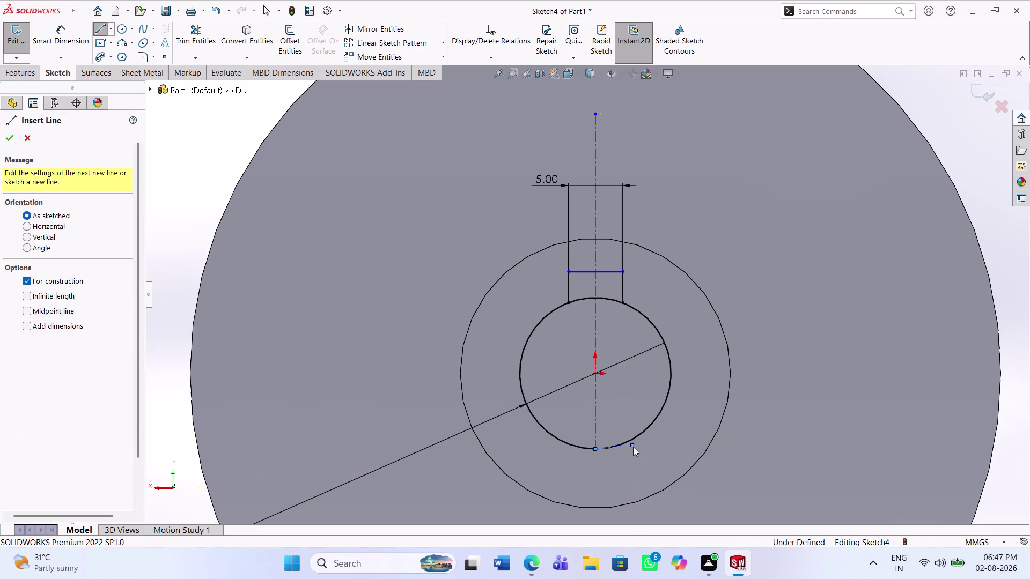
key(Escape)
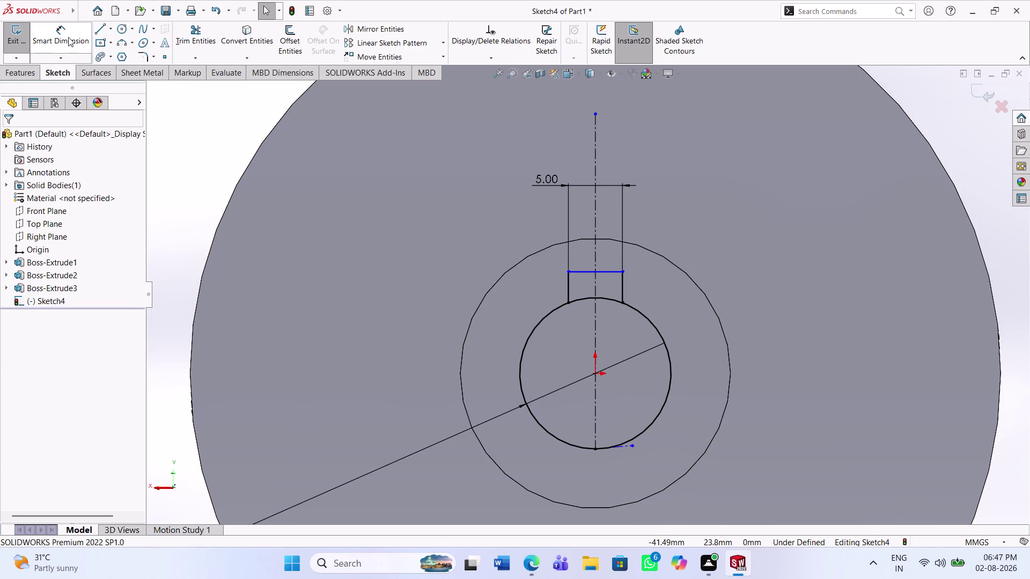
Dimension the keyway top edge 16.30 mm above the bore's bottom point.
click(68, 37)
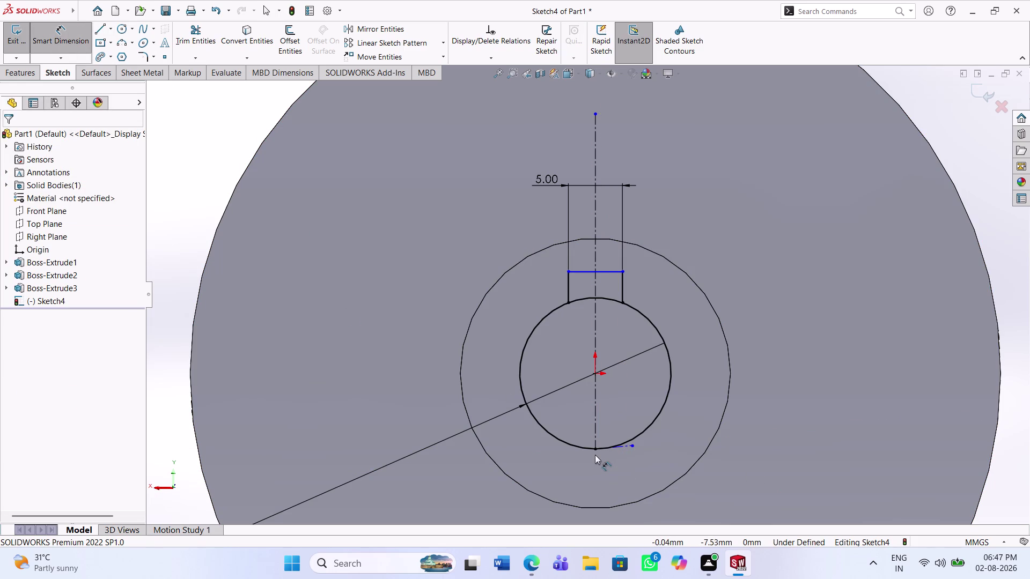
click(595, 451)
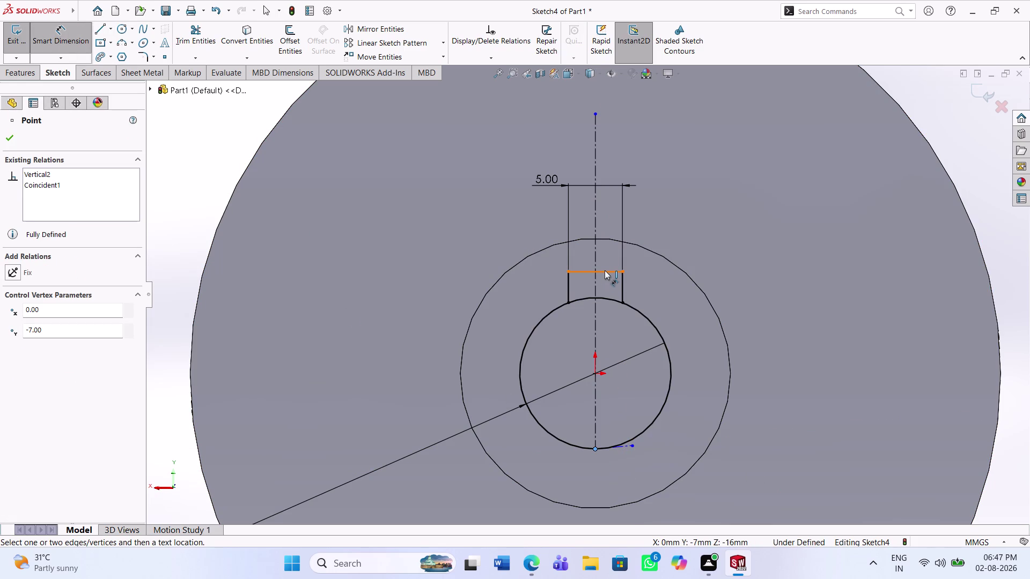
click(605, 271)
click(849, 340)
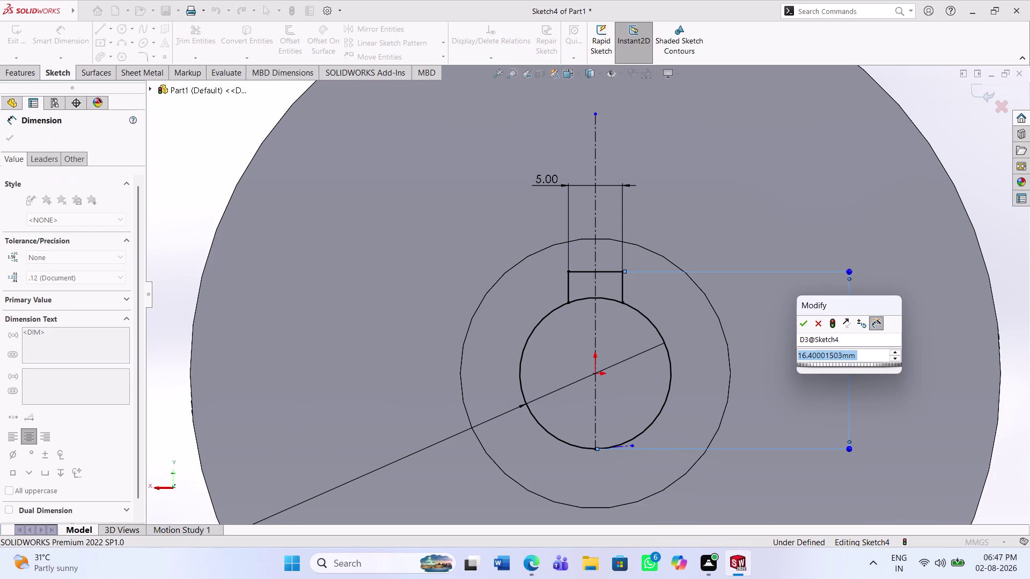
text(1)
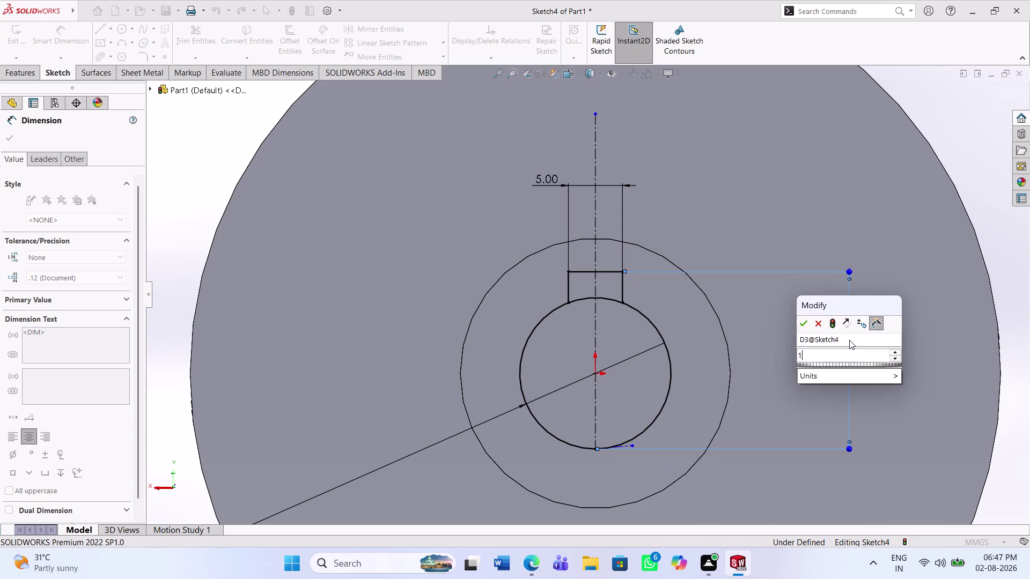
text(6.3)
key(Return)
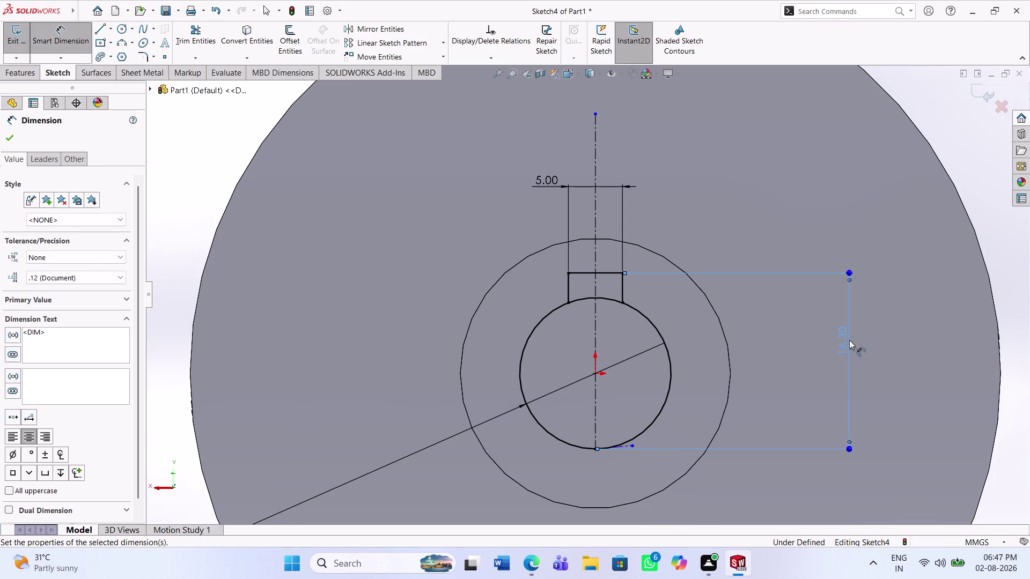
click(814, 381)
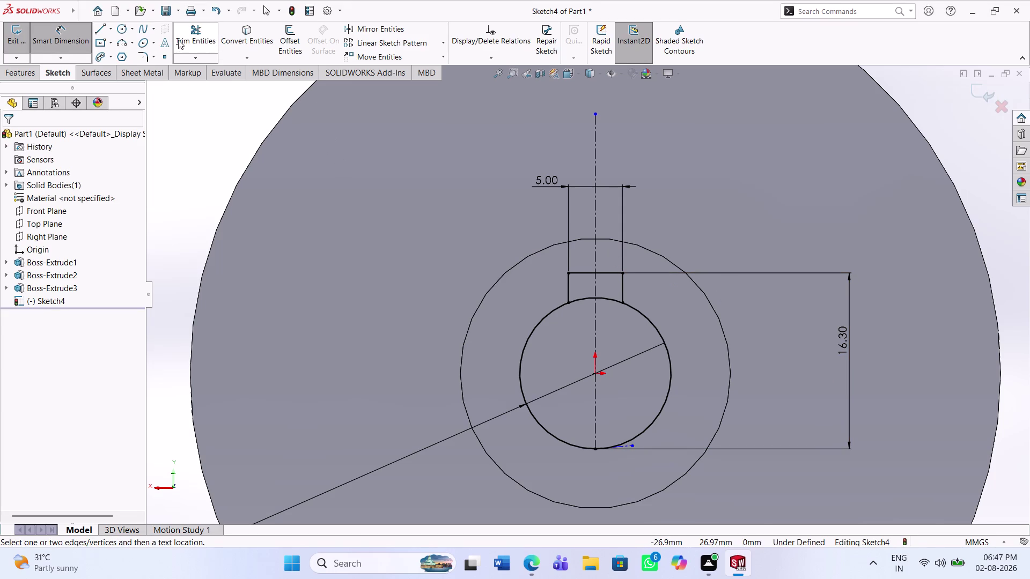
Trim away the bore arc lying inside the keyway.
click(189, 38)
click(583, 299)
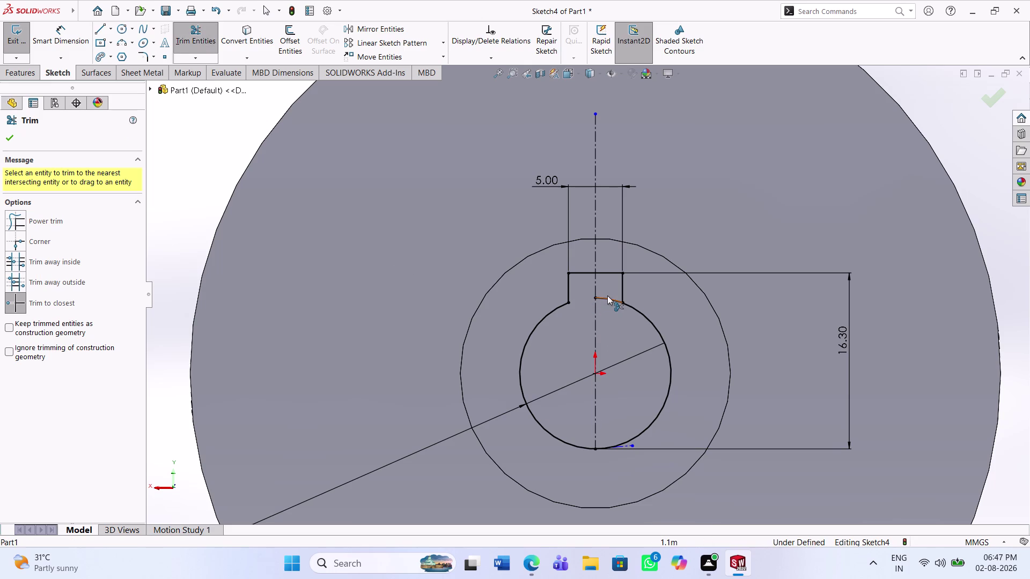
click(607, 298)
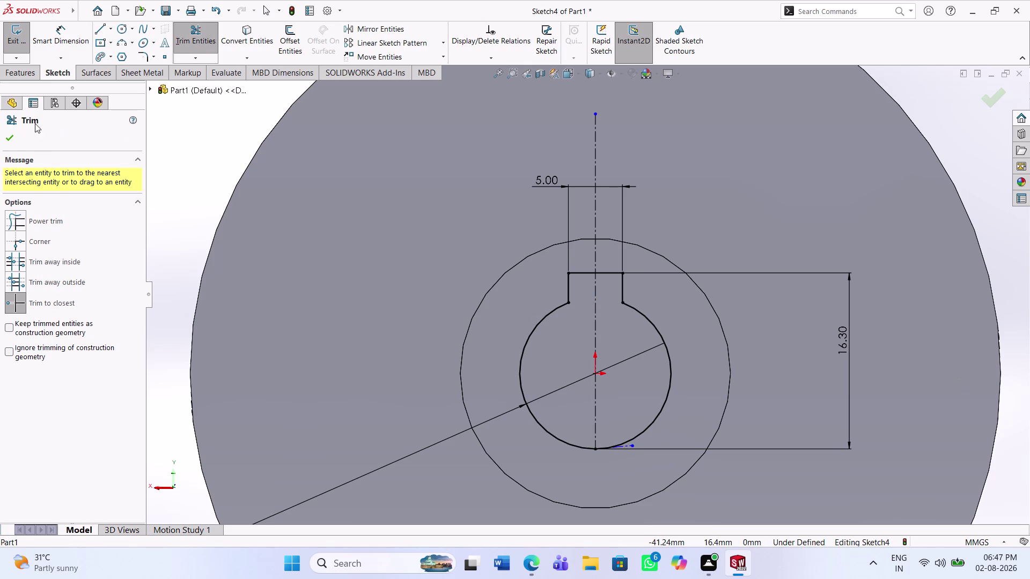
Cut the keyed bore 16 mm blind into the hub as Cut-Extrude1.
click(10, 137)
click(20, 75)
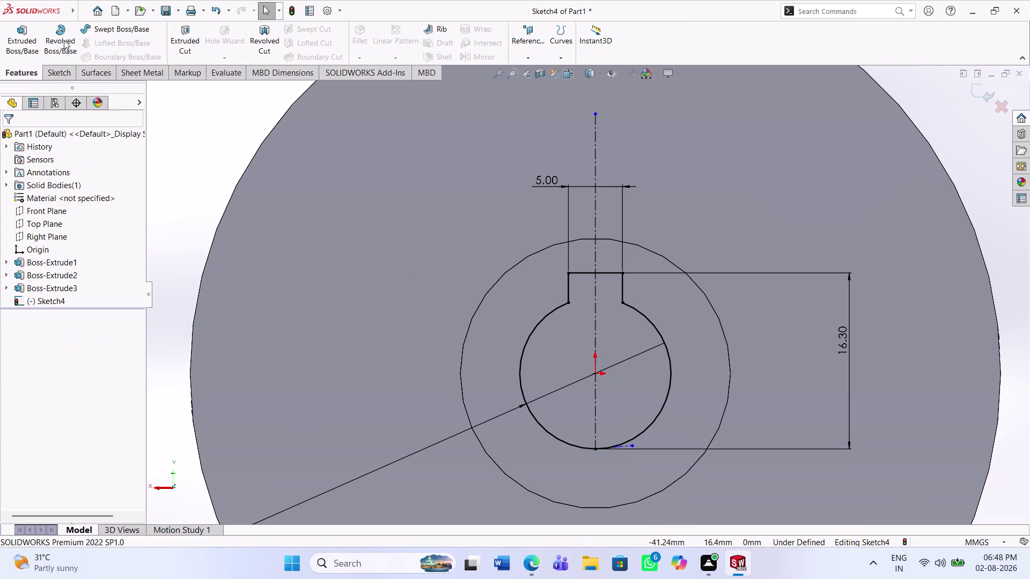
click(184, 46)
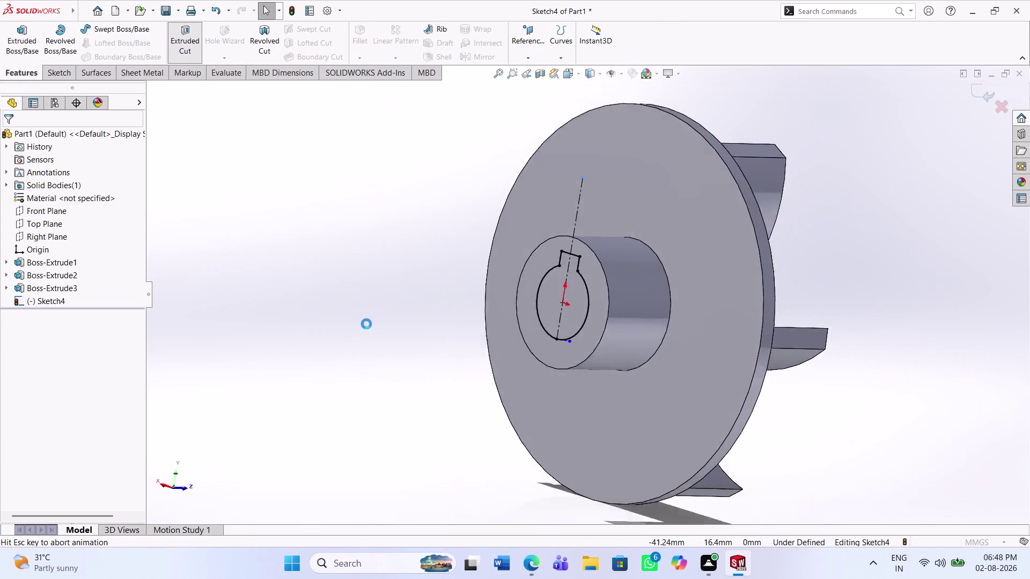
middle_drag(728, 269, 687, 285)
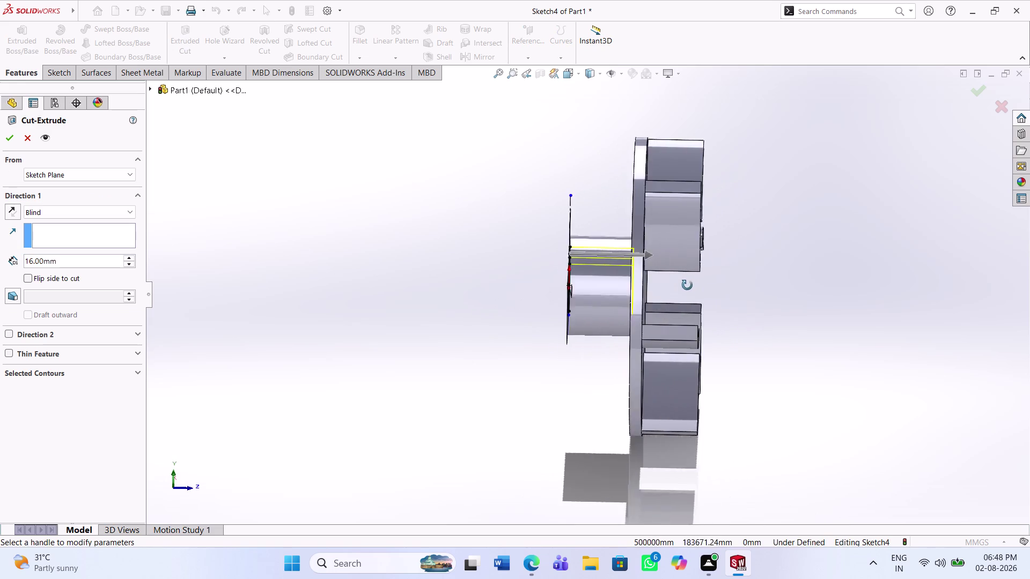
middle_drag(688, 286, 670, 280)
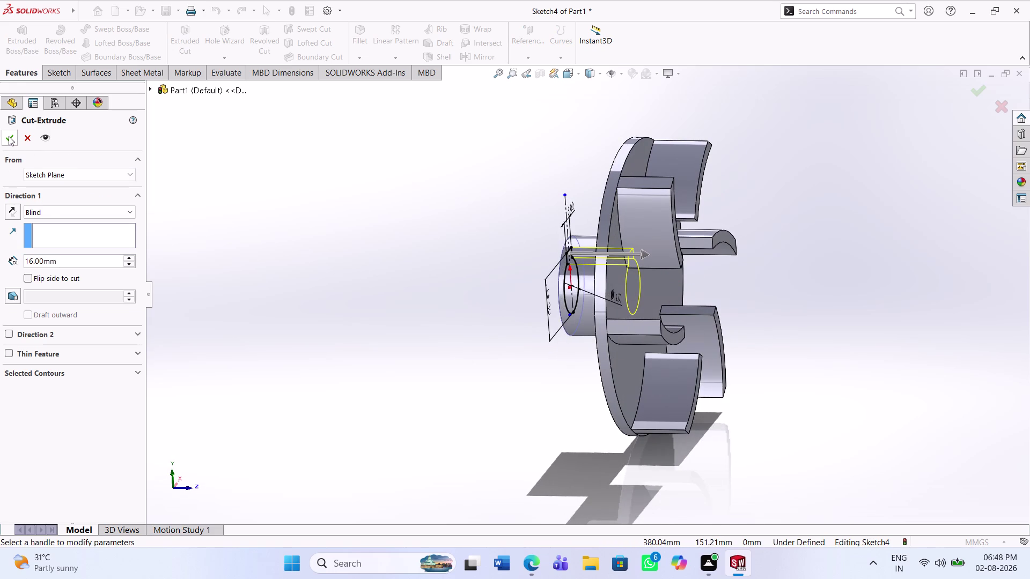
click(9, 137)
middle_drag(577, 312, 663, 308)
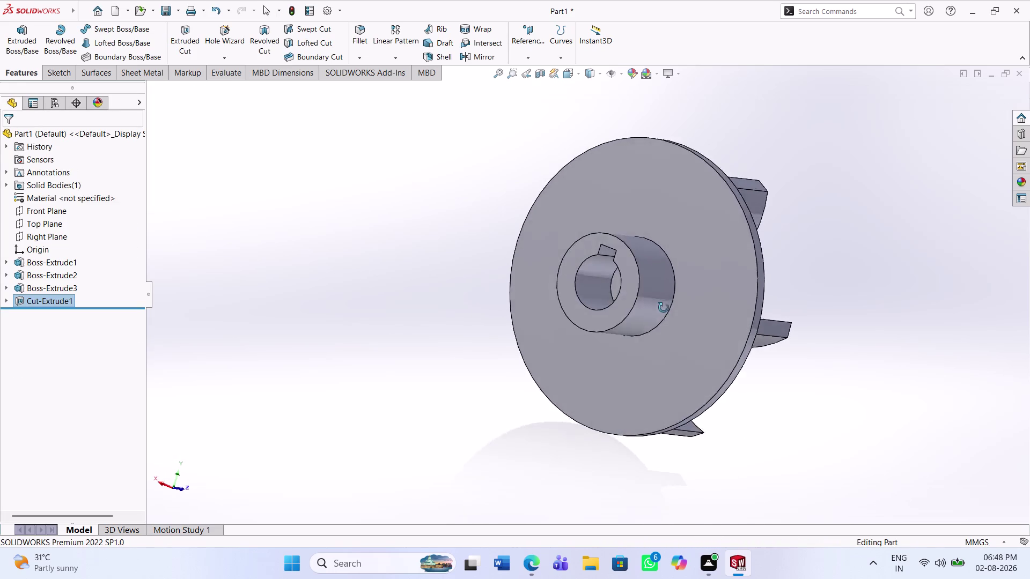
middle_drag(663, 307, 706, 306)
Undo the 16 mm cut and recut the keyed bore Through All as Cut-Extrude2.
key(ctrl+z)
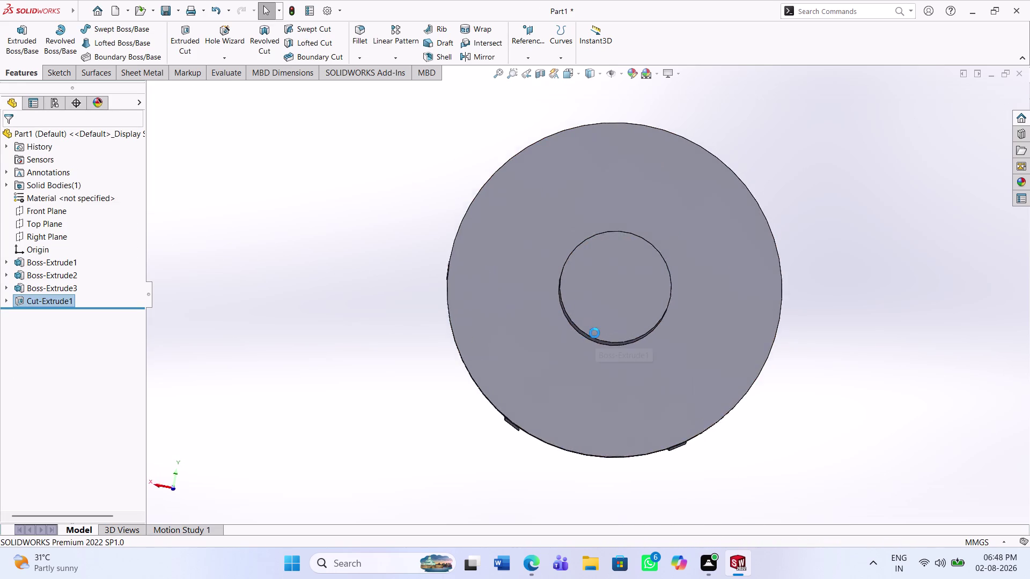
scroll(up, 3)
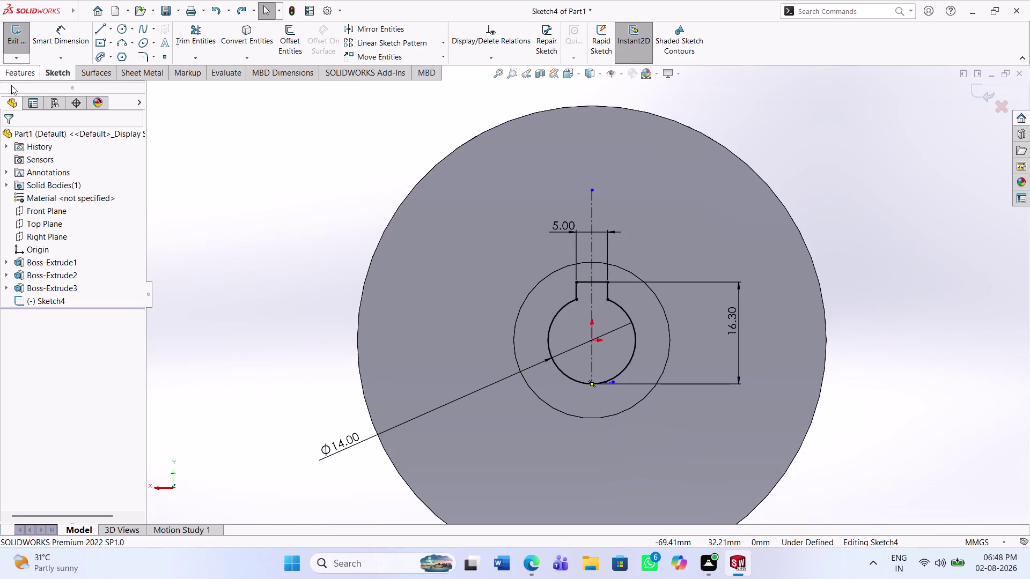
click(27, 76)
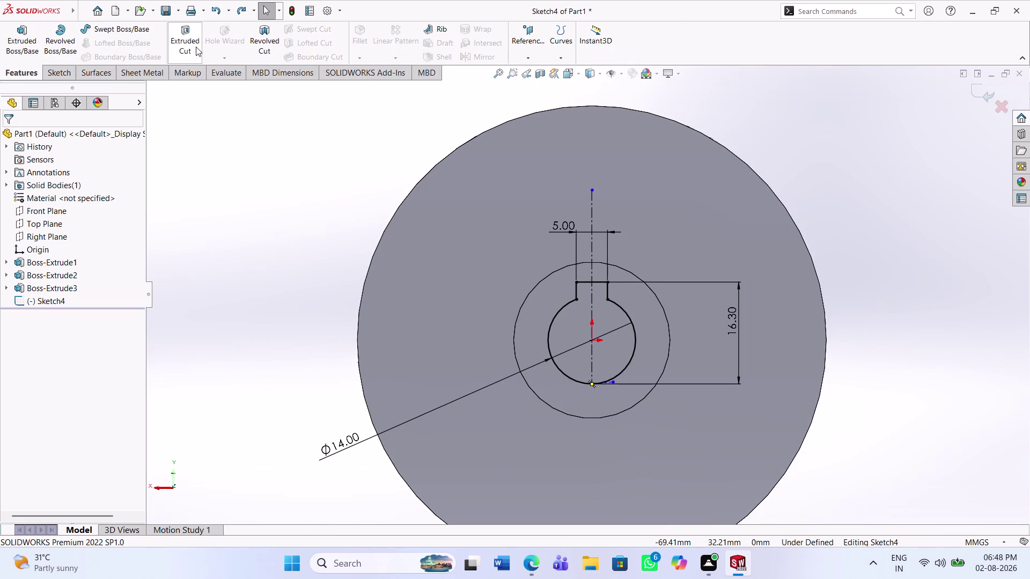
click(196, 47)
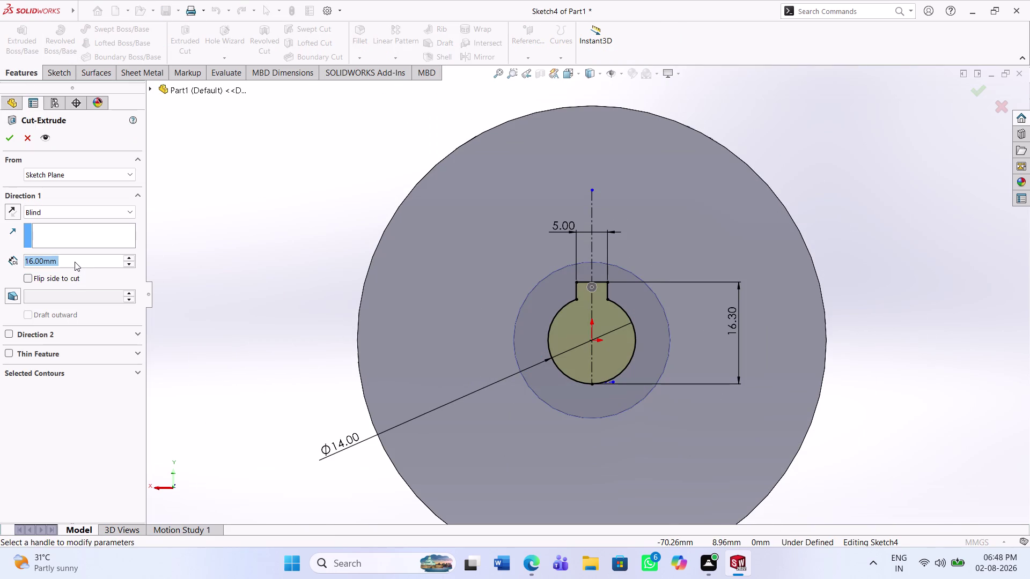
click(63, 212)
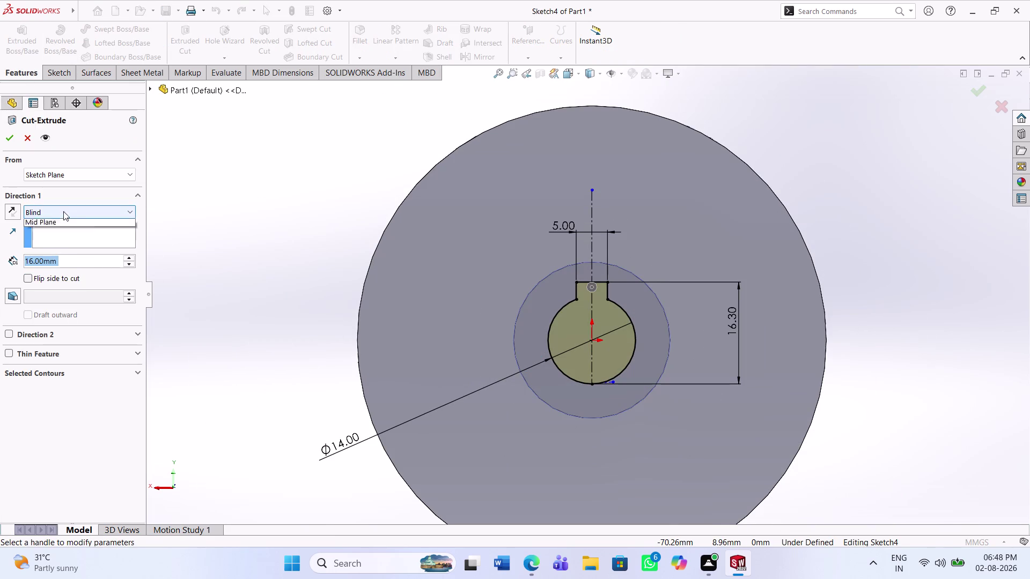
click(59, 231)
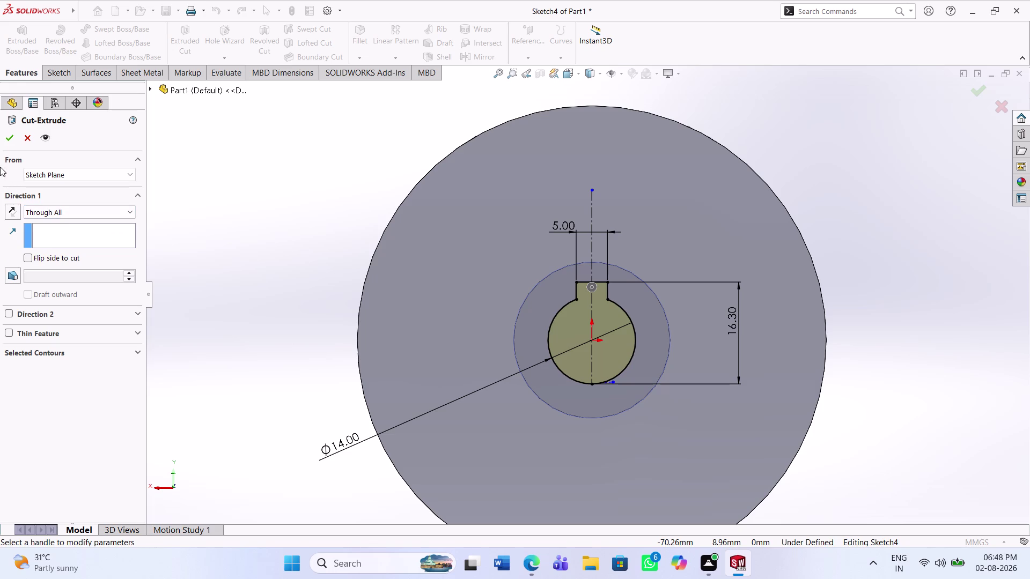
click(6, 141)
middle_drag(447, 305, 413, 328)
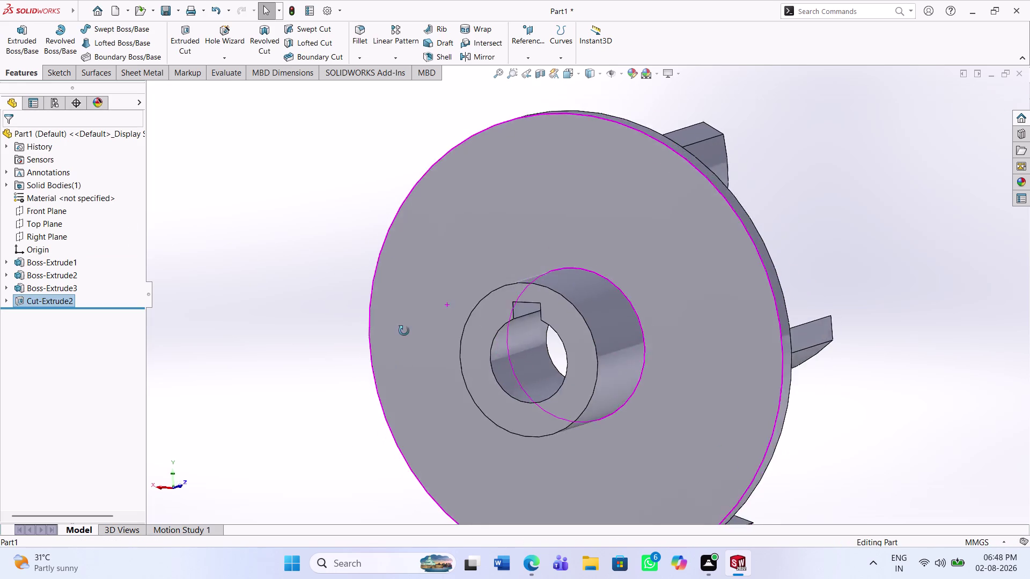
middle_drag(414, 329, 277, 376)
scroll(up, 3)
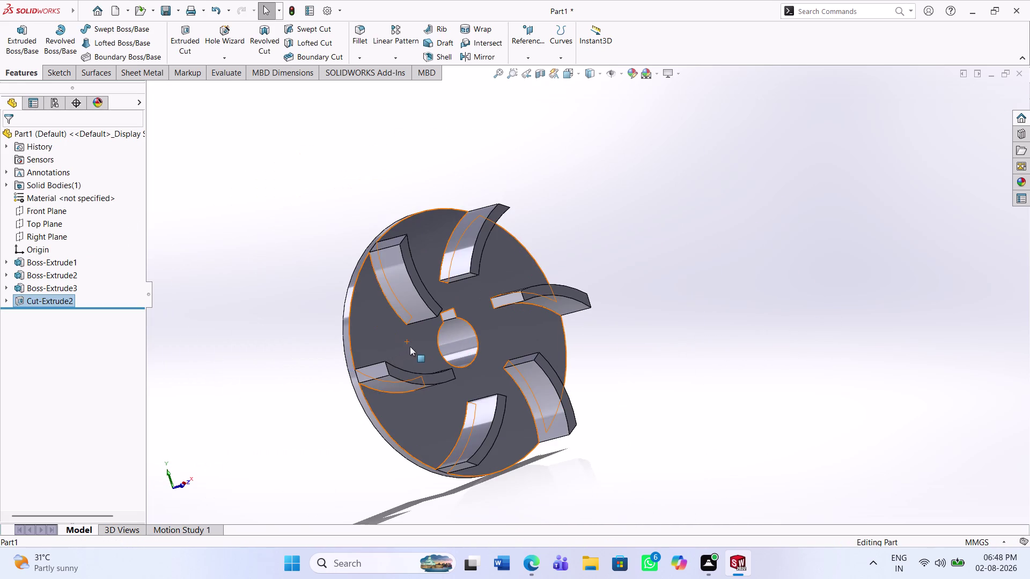
middle_drag(413, 345, 612, 322)
middle_drag(577, 335, 485, 333)
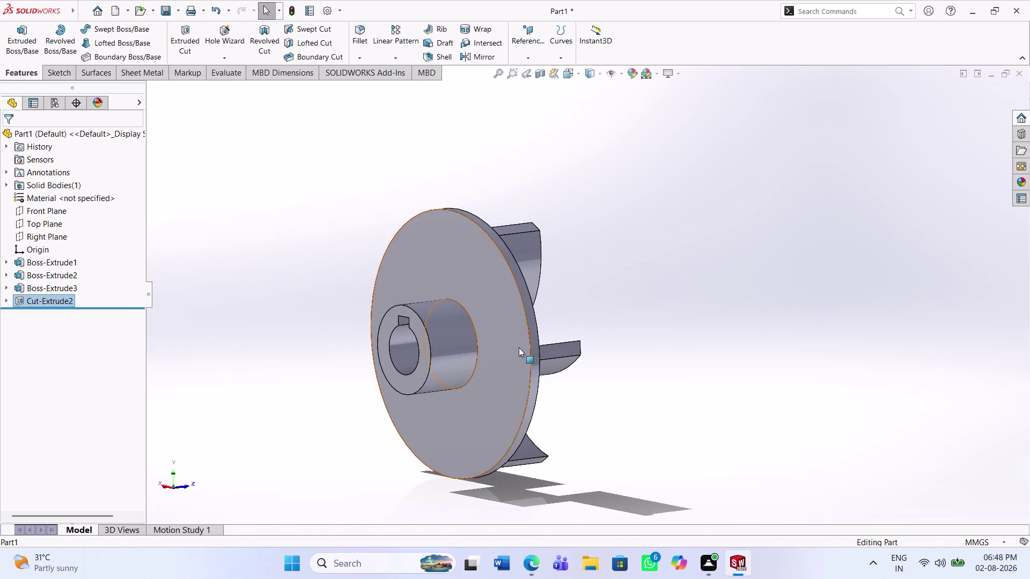
middle_drag(518, 347, 512, 349)
scroll(down, 3)
middle_drag(512, 349, 528, 336)
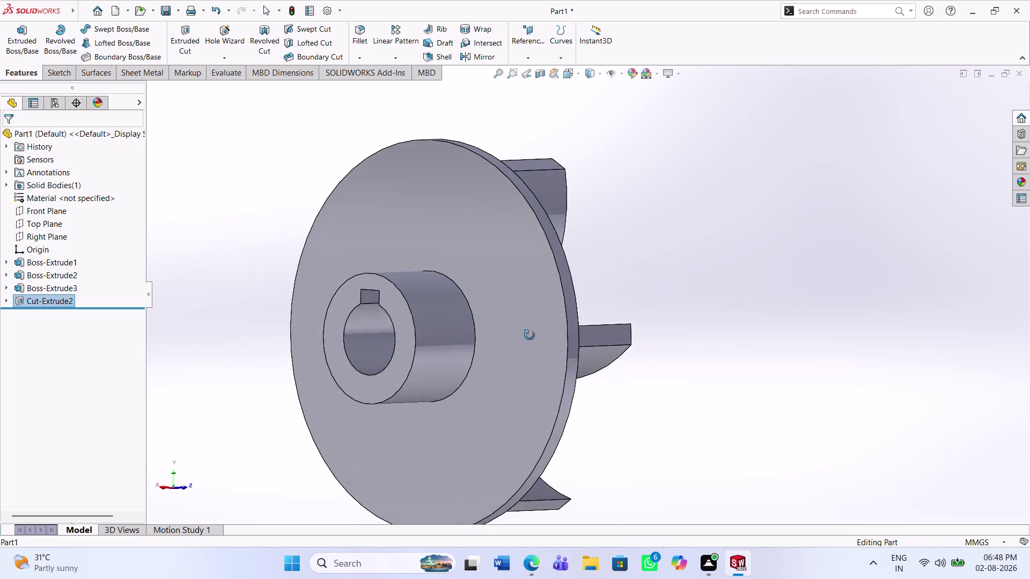
middle_drag(527, 335, 683, 282)
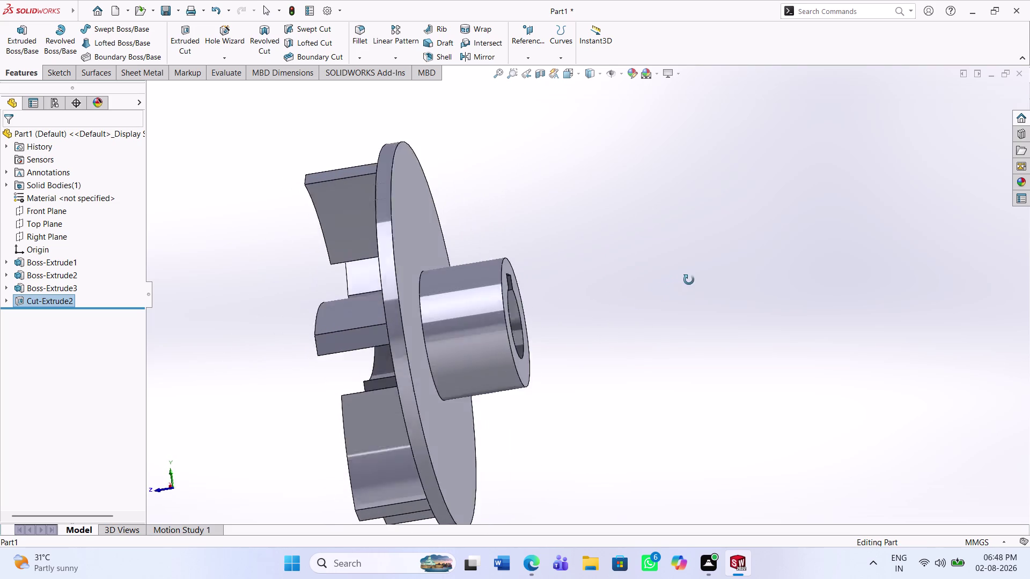
middle_drag(683, 282, 703, 277)
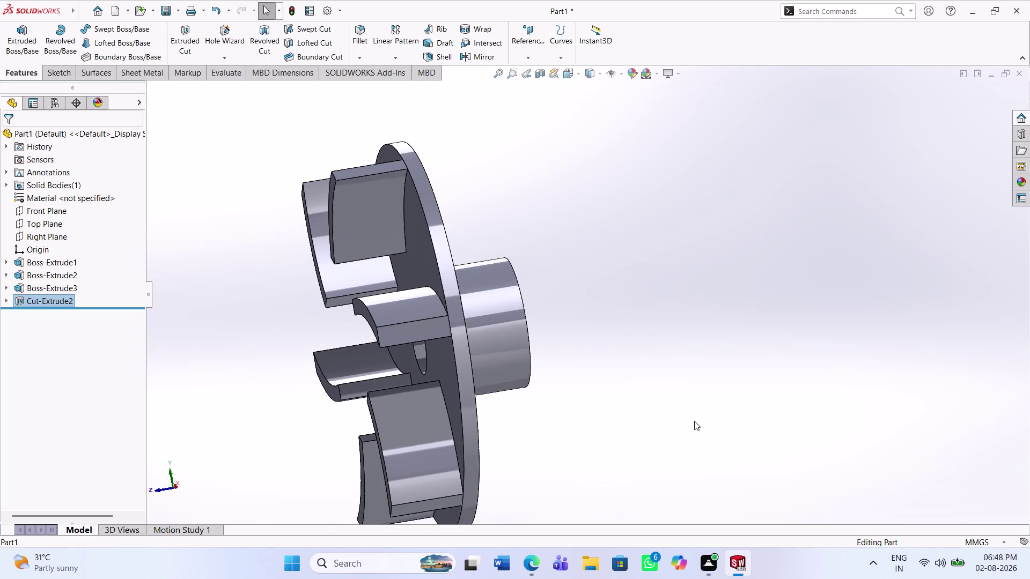
middle_drag(511, 370, 759, 211)
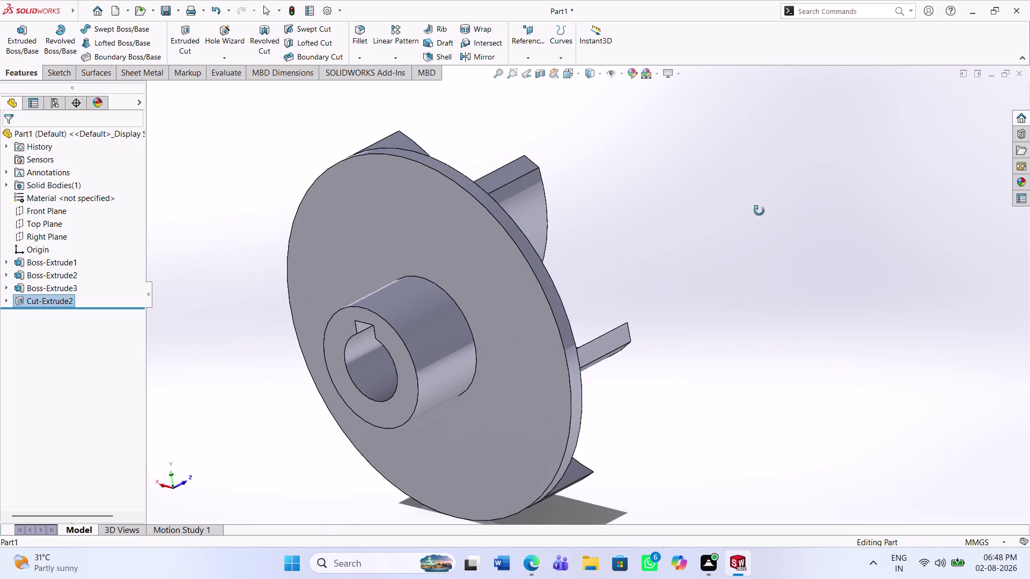
middle_drag(759, 211, 760, 211)
middle_drag(558, 298, 465, 354)
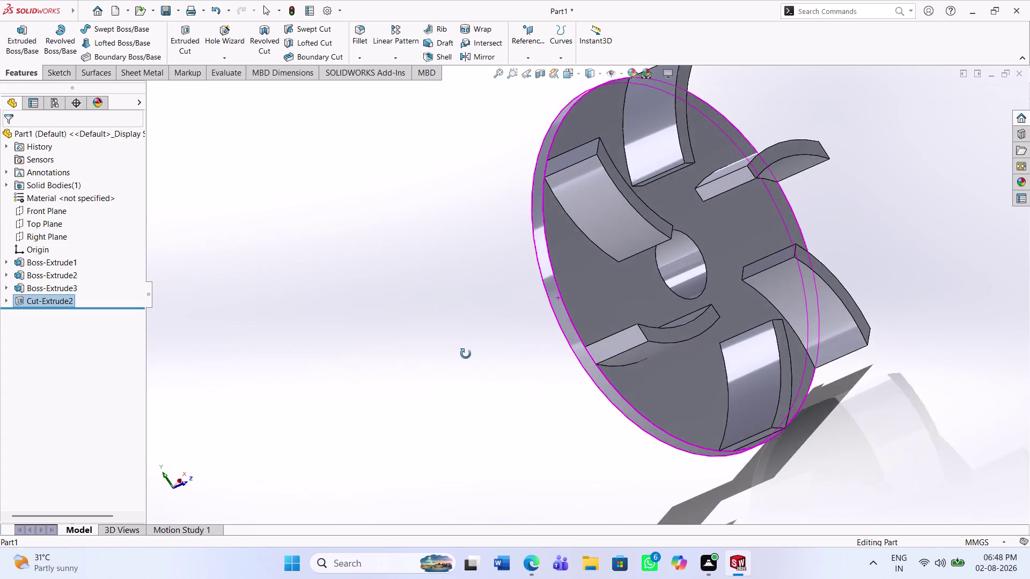
middle_drag(464, 354, 541, 308)
scroll(up, 3)
middle_drag(614, 261, 590, 270)
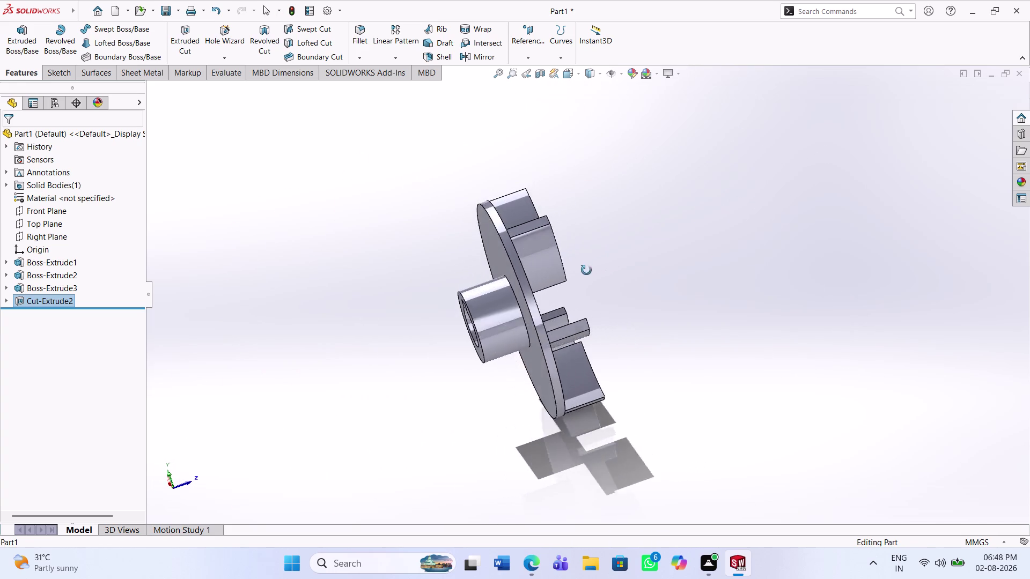
middle_drag(590, 269, 578, 272)
click(171, 11)
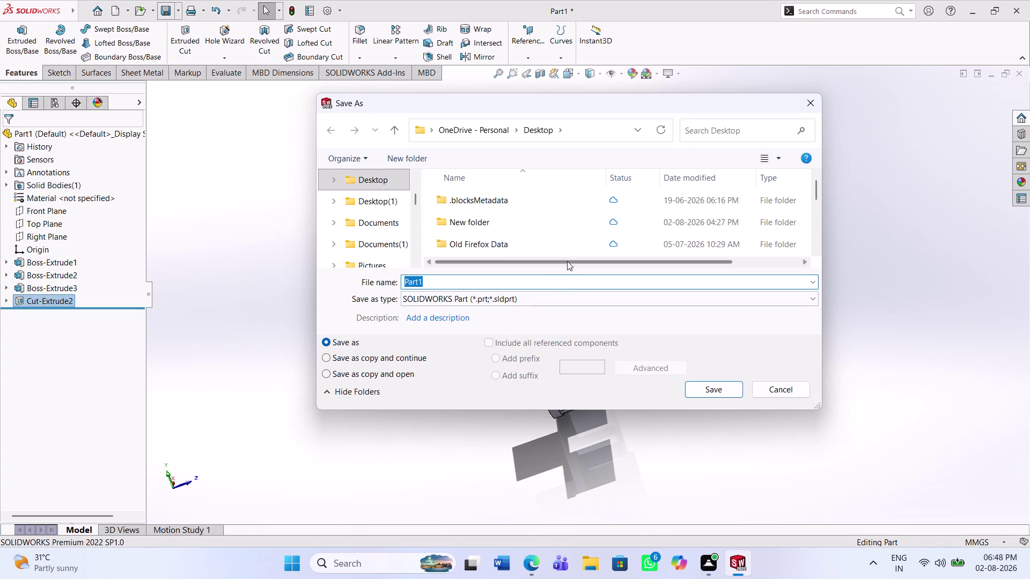
Enter 'impeller' as the file name and save the part.
key(BackSpace)
key(o)
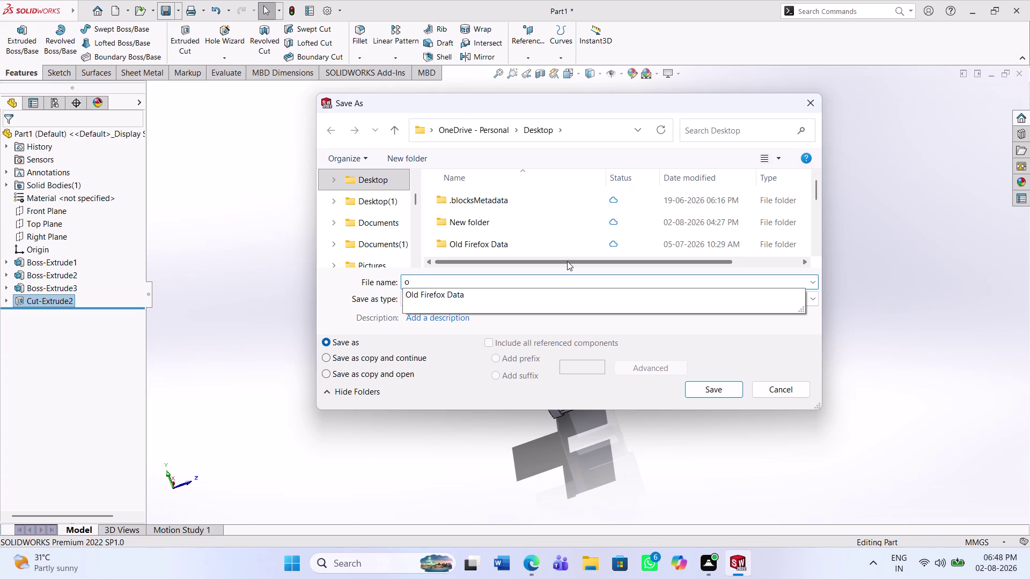
key(BackSpace)
text(imp)
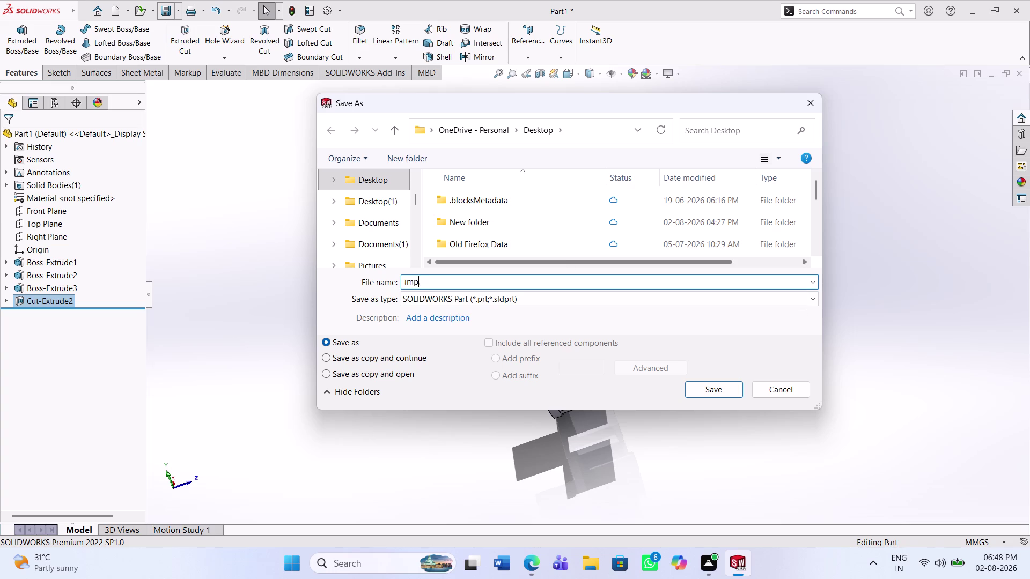
text(eller)
key(Return)
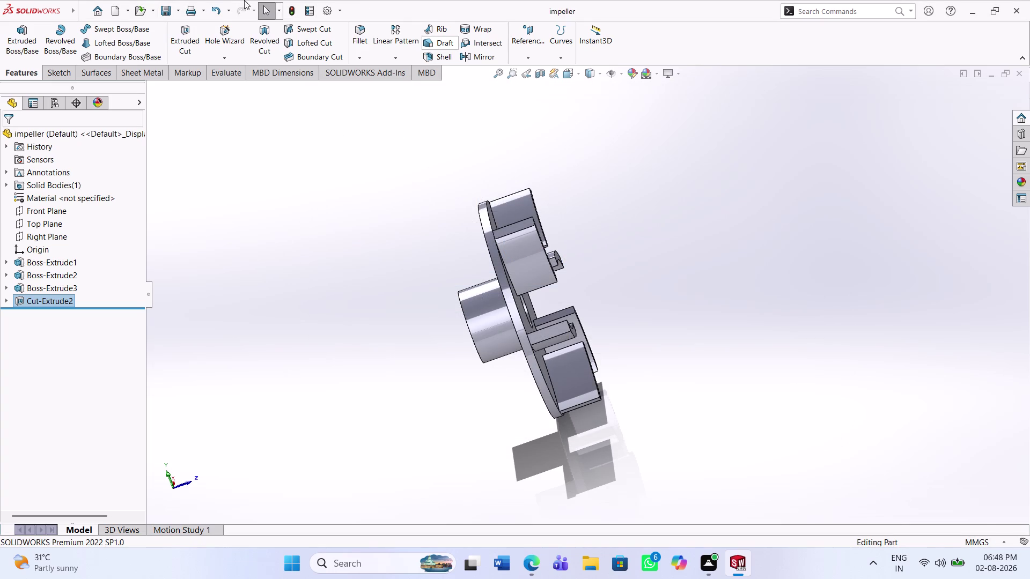